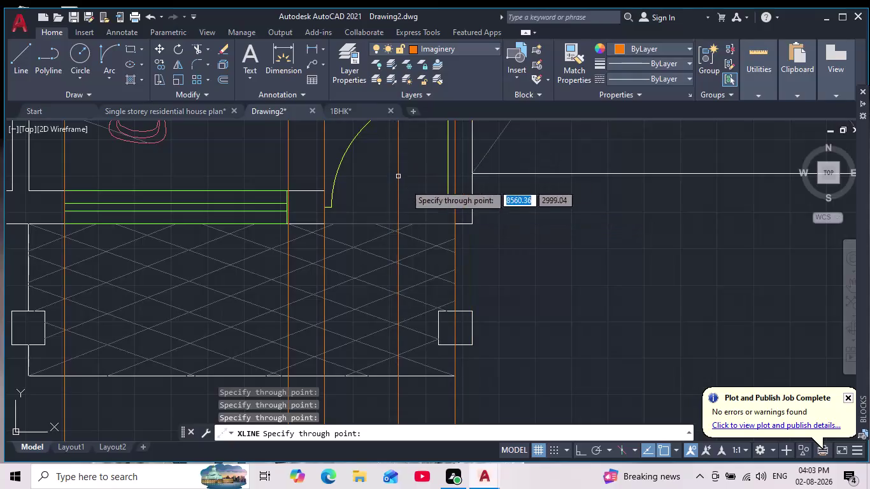
End the construction-line command and erase the vertical xline at the porch's right edge.
scroll(down, 3)
middle_drag(564, 270, 488, 296)
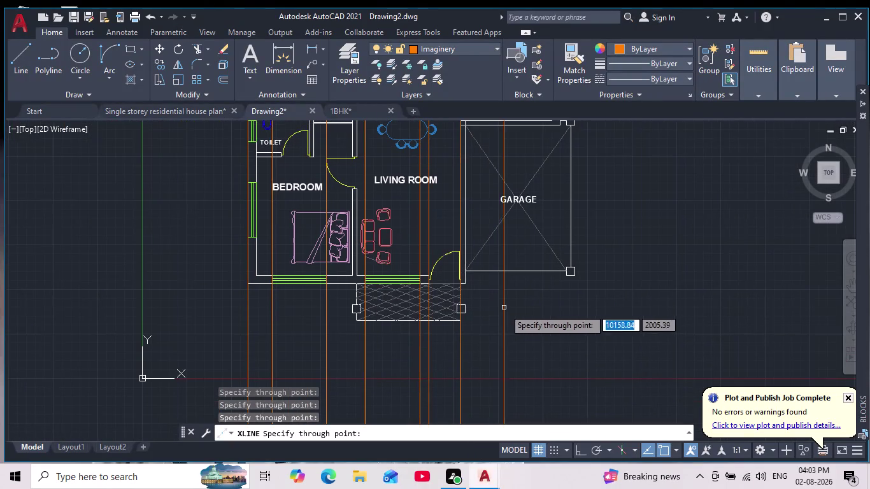
scroll(up, 3)
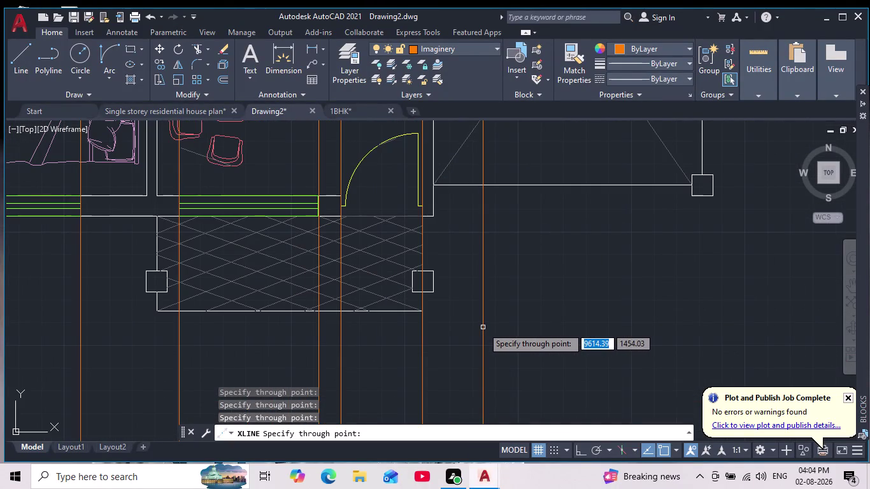
scroll(down, 3)
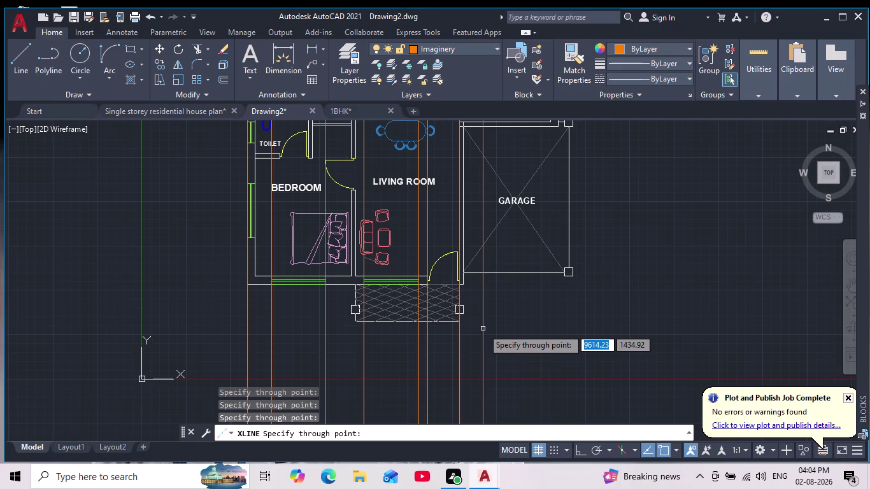
scroll(up, 3)
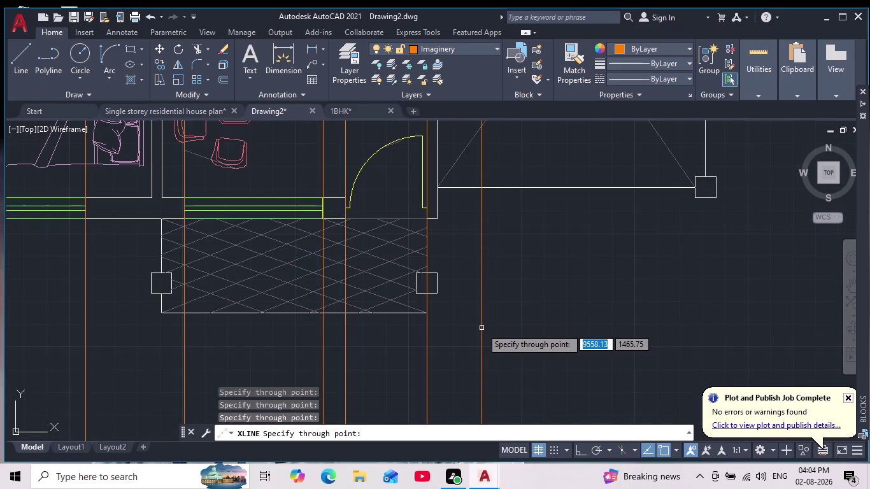
scroll(down, 3)
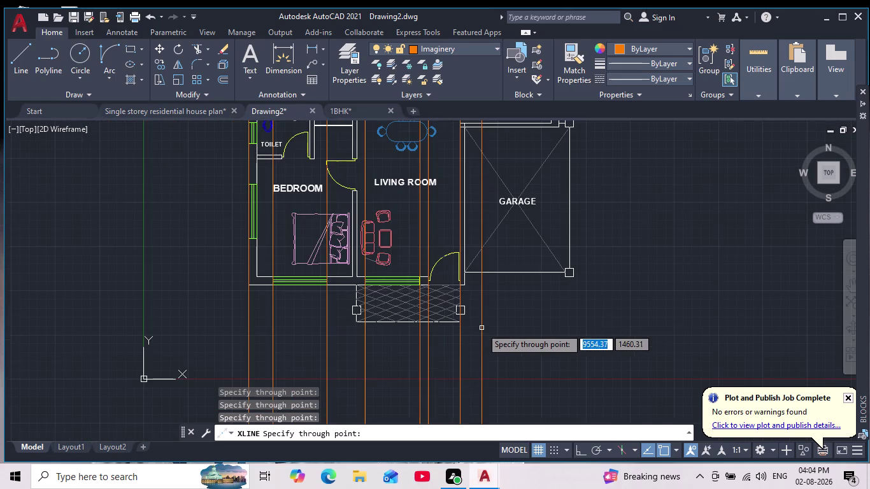
scroll(up, 3)
key(Escape)
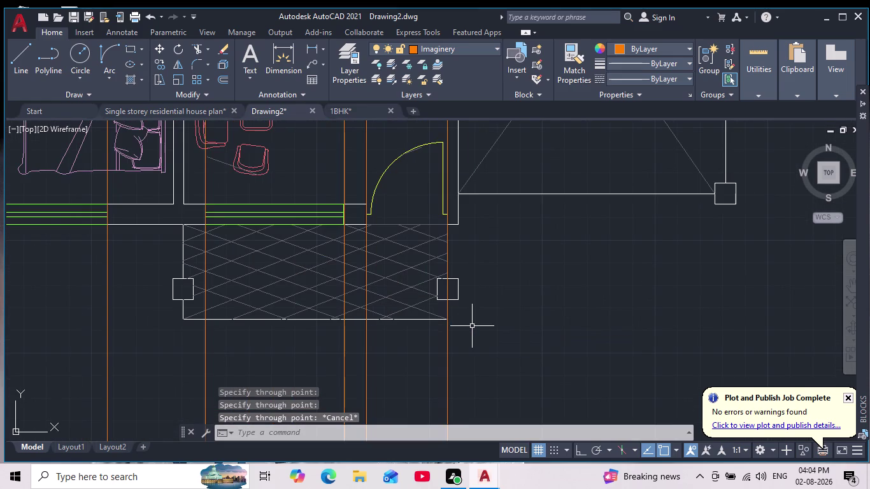
click(446, 349)
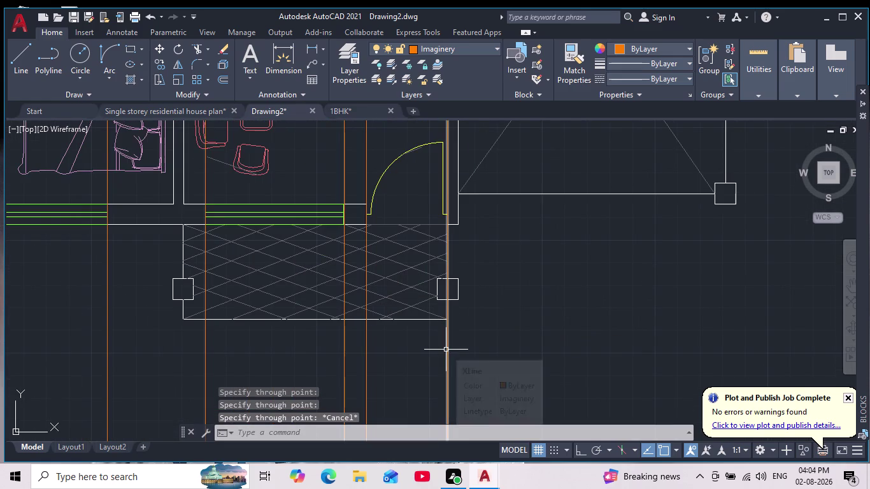
scroll(down, 3)
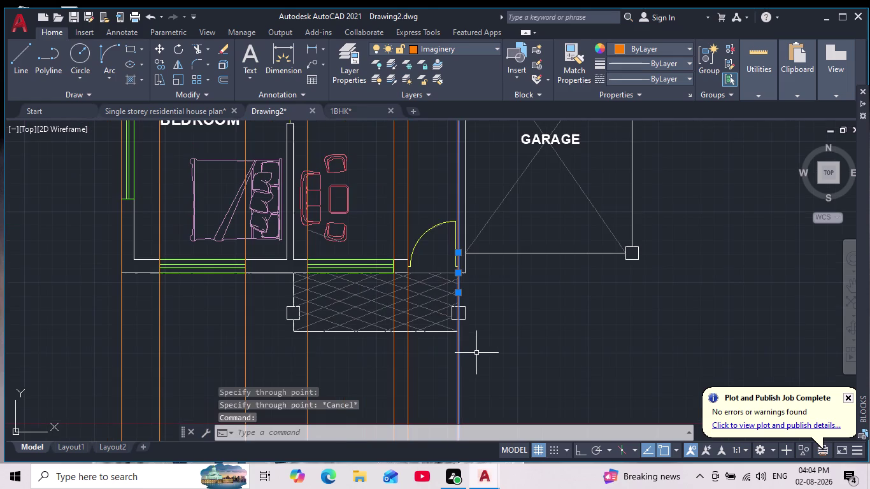
key(Delete)
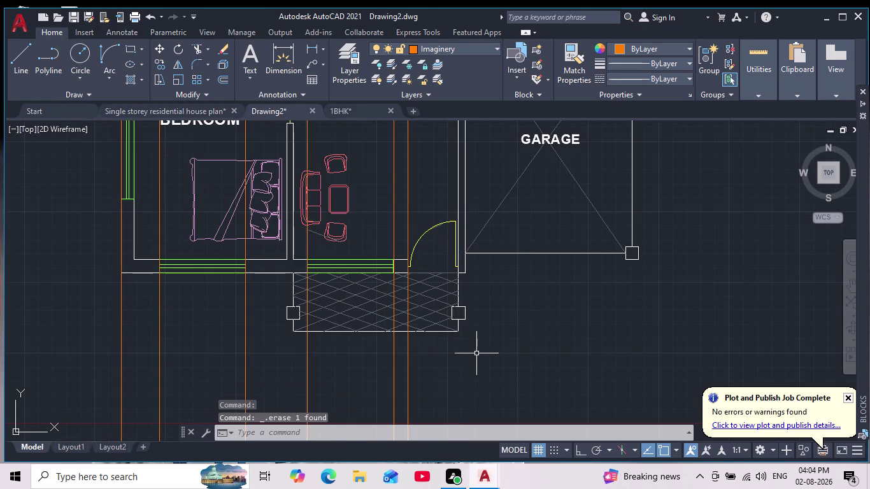
Zoom in and out over the plan to check the result.
scroll(up, 3)
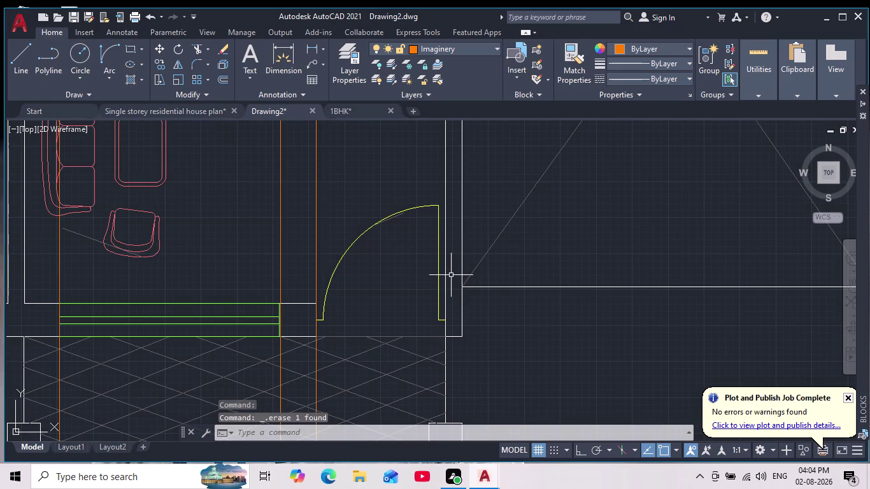
scroll(up, 3)
scroll(down, 3)
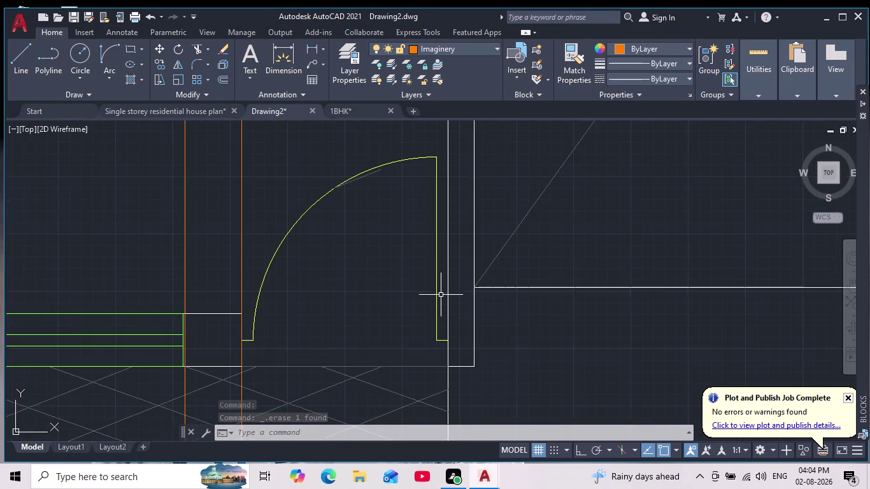
scroll(down, 3)
scroll(down, 3)
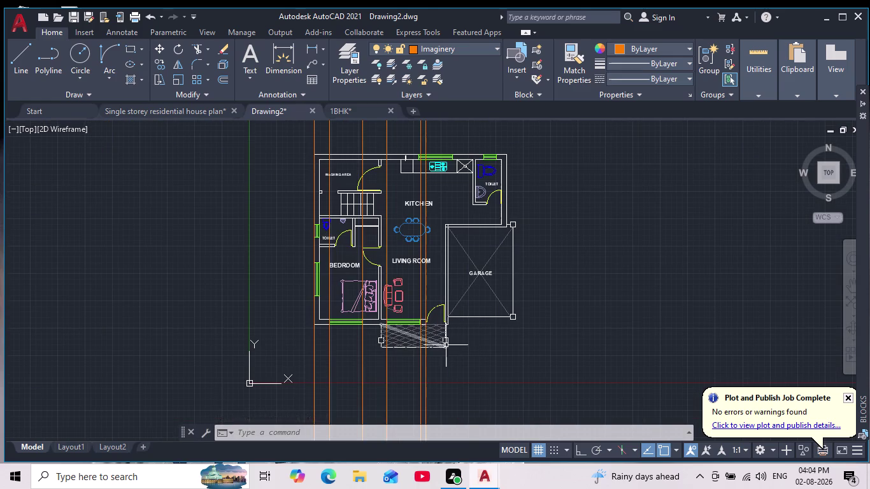
scroll(up, 3)
Draw a short vertical line at the door jamb with Ortho on.
drag(15, 58, 17, 59)
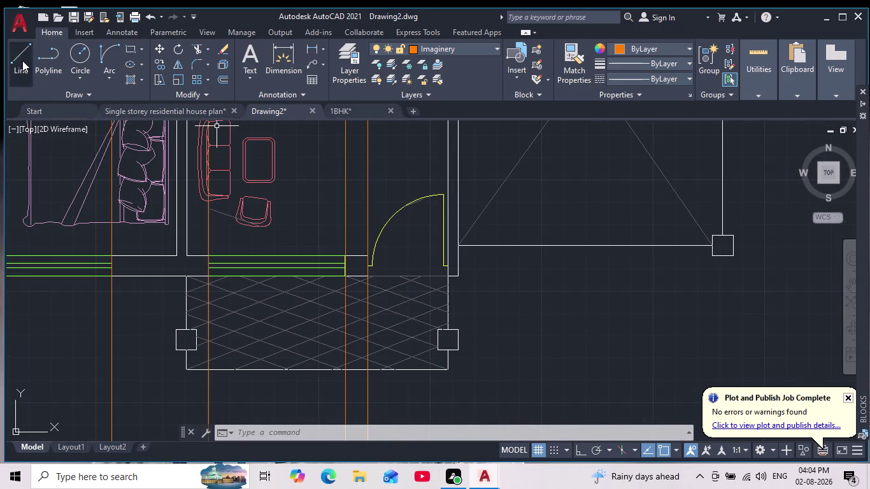
drag(17, 59, 22, 60)
scroll(up, 3)
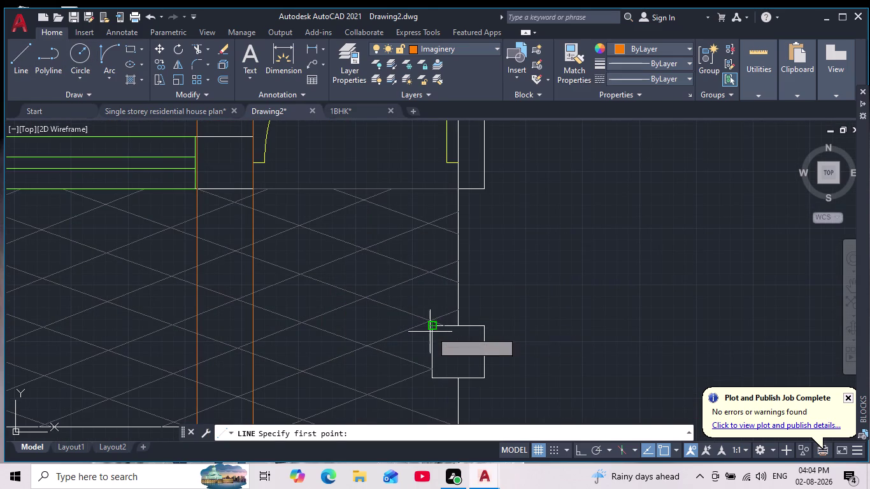
click(426, 140)
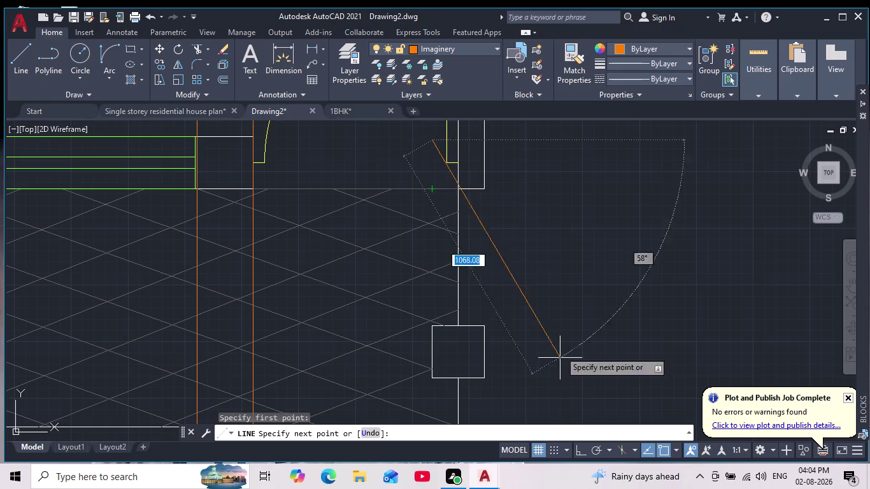
click(575, 448)
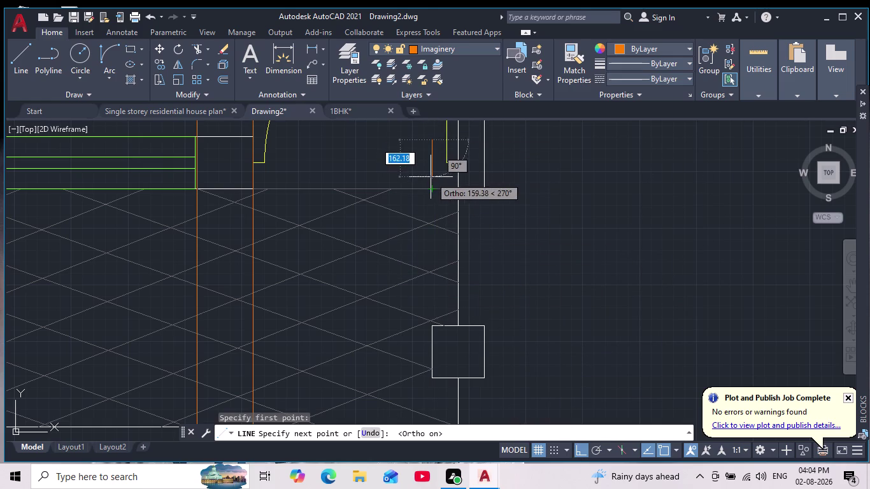
click(431, 176)
key(Escape)
Delete the old door swing arc and door leaf line.
scroll(up, 3)
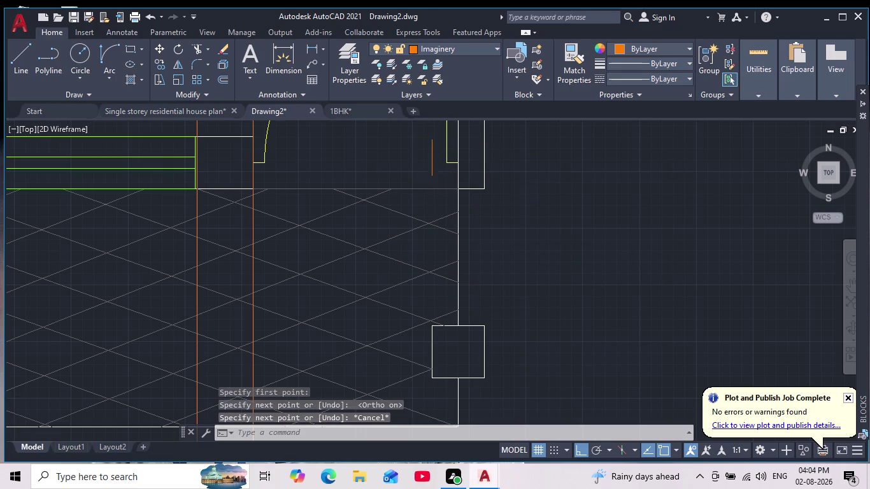
middle_drag(430, 187, 448, 285)
scroll(down, 3)
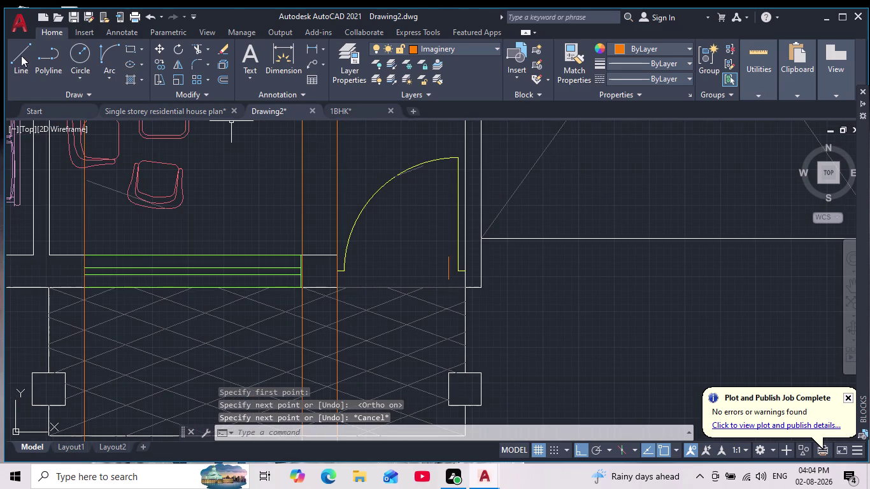
scroll(up, 3)
scroll(down, 3)
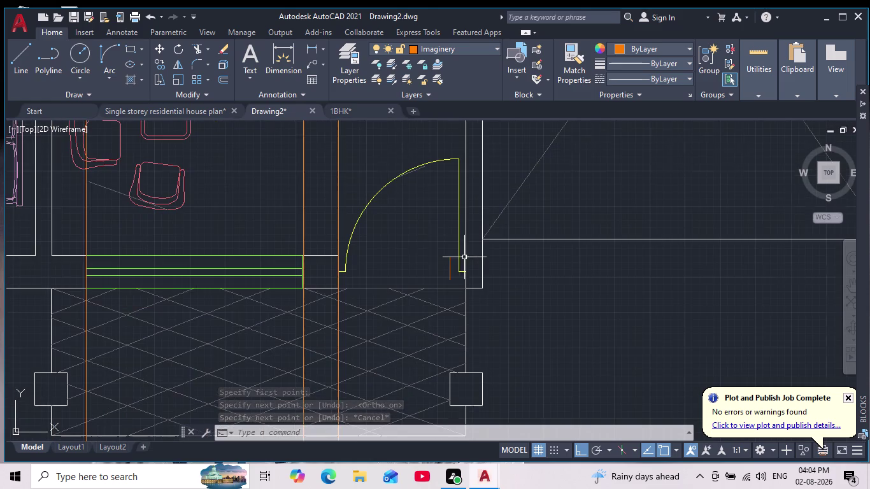
click(381, 188)
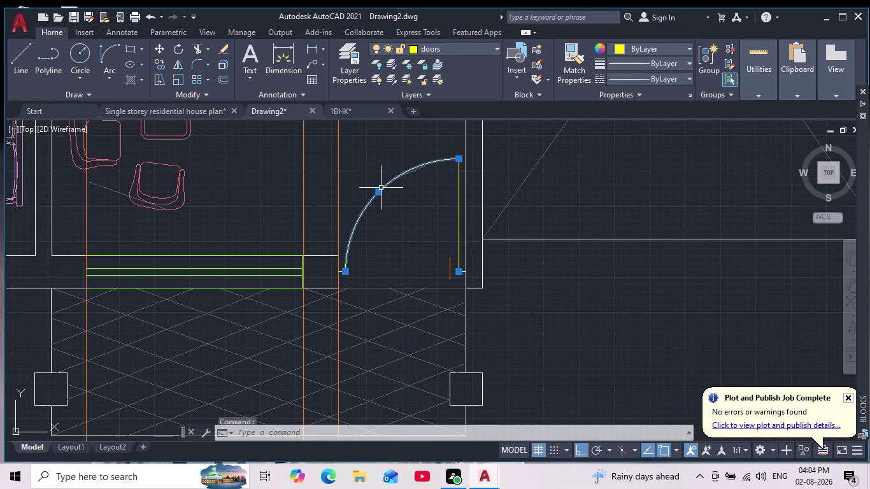
key(Delete)
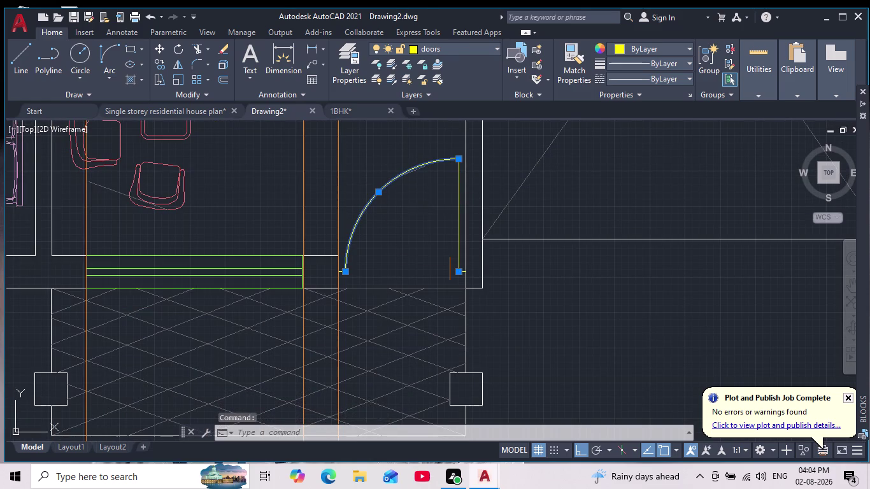
click(459, 223)
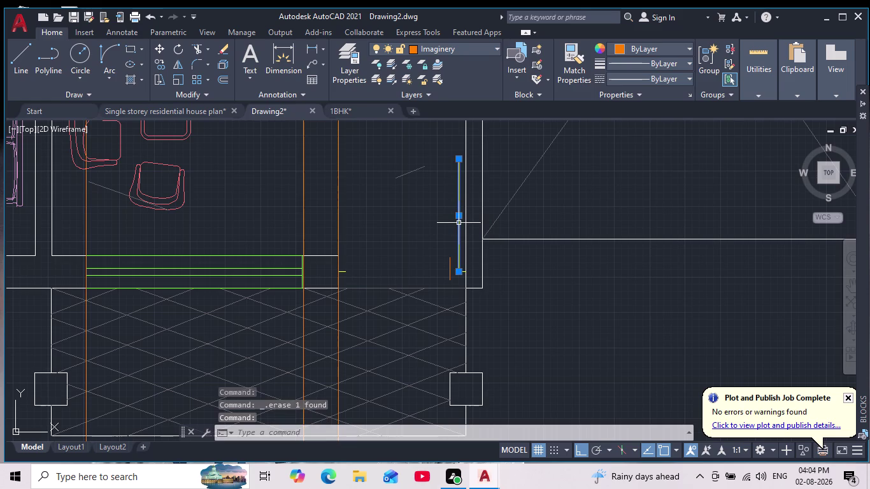
key(Delete)
key(Delete)
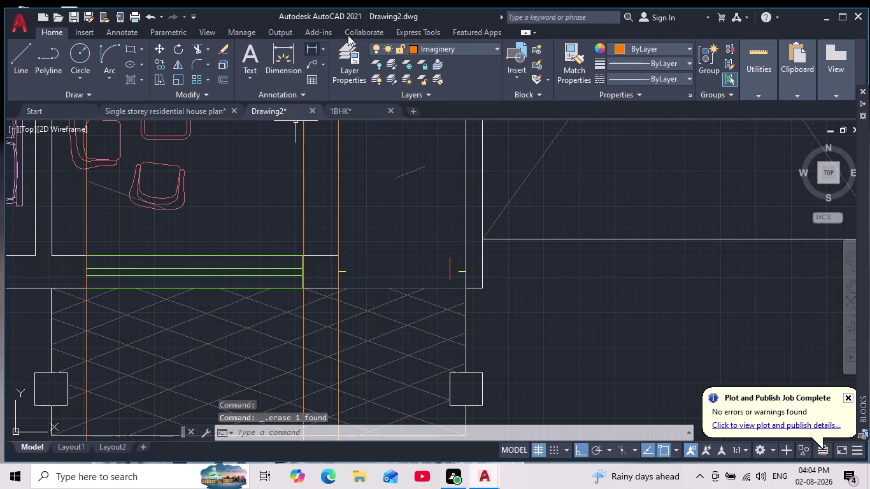
Make doors the current layer and try starting a line from the yellow stub.
click(485, 47)
click(440, 78)
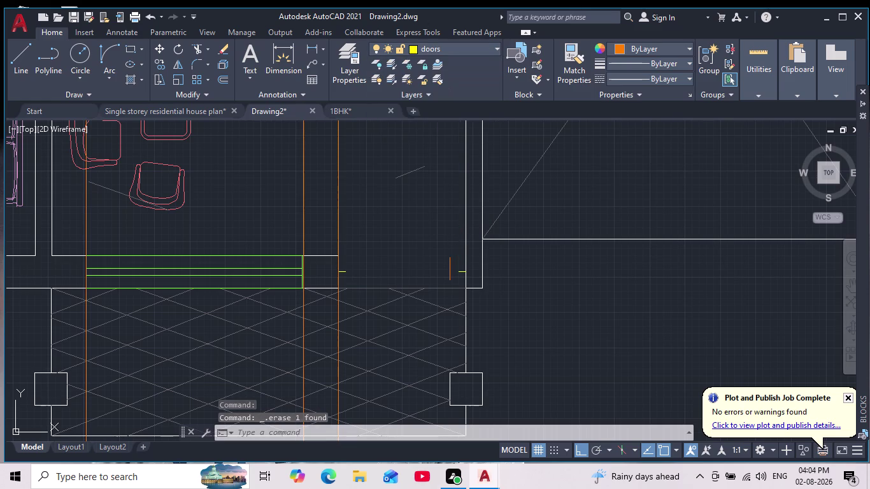
scroll(up, 3)
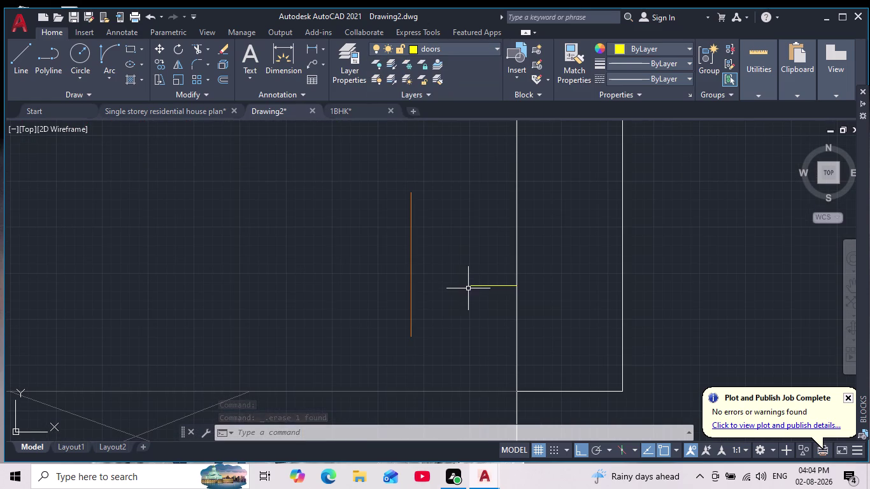
drag(24, 49, 26, 61)
click(466, 282)
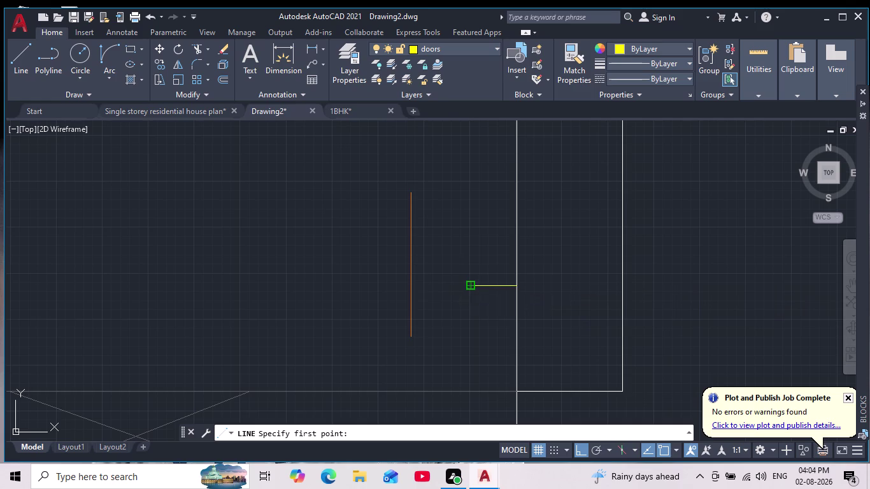
click(407, 286)
key(Escape)
Erase the short orange vertical line in the doorway.
scroll(down, 3)
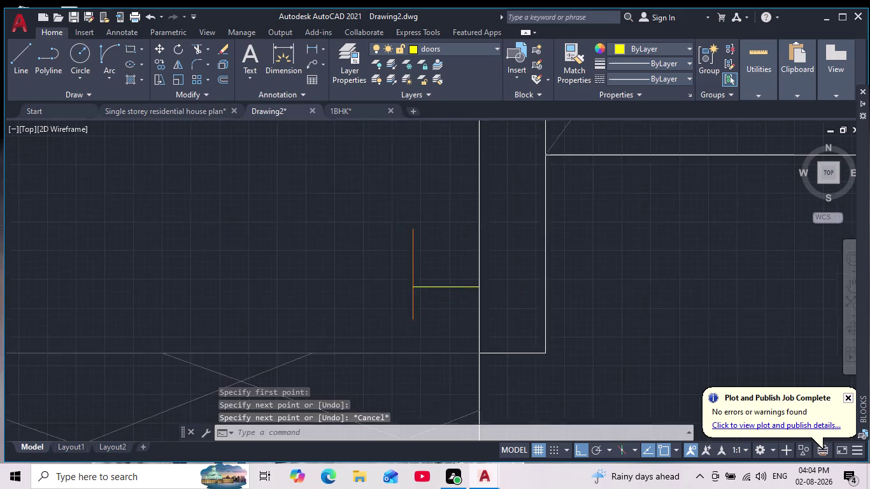
scroll(down, 3)
scroll(up, 3)
click(423, 251)
click(375, 266)
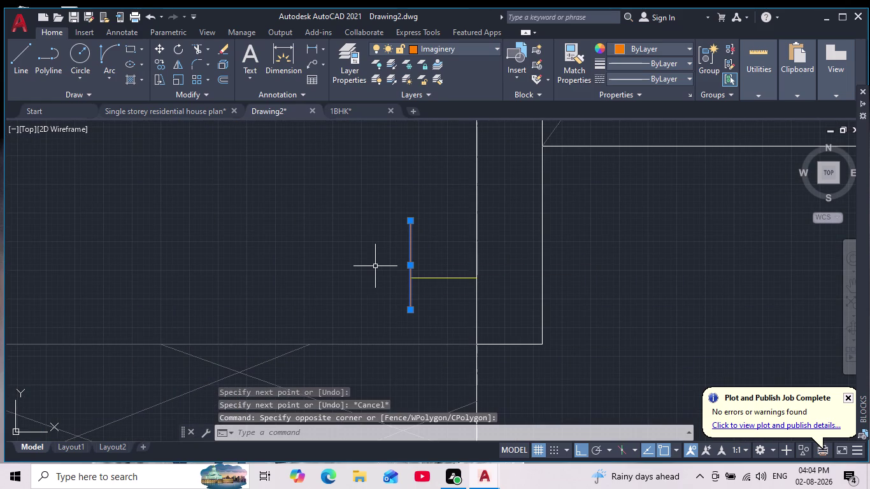
key(Delete)
Pan the view back over the living-room doorway opening.
scroll(down, 3)
scroll(down, 3)
scroll(up, 3)
middle_drag(311, 296, 330, 302)
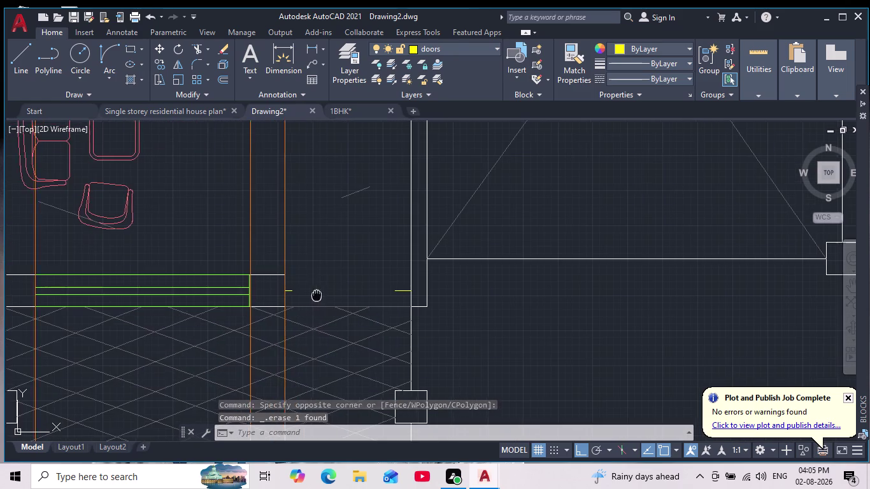
middle_drag(331, 302, 332, 304)
scroll(down, 3)
scroll(up, 3)
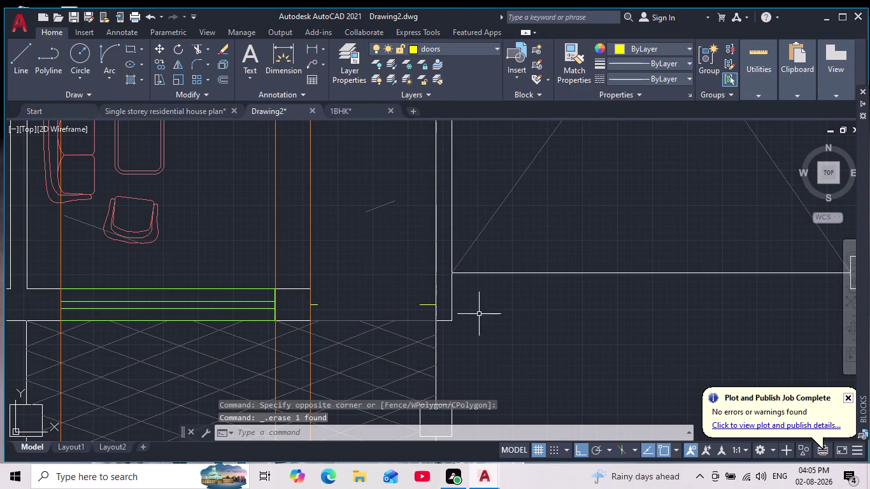
click(24, 55)
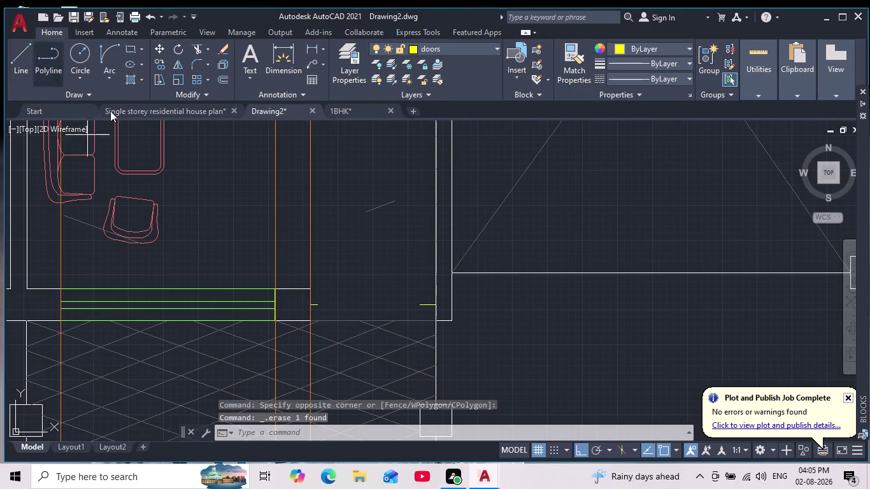
scroll(up, 3)
Draw a line across the opening and rotate it 270° upright about its wall end.
click(220, 331)
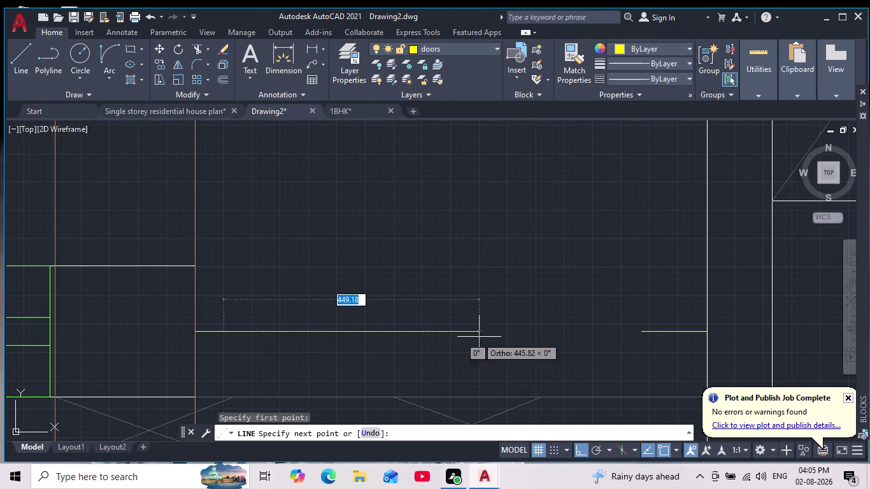
click(646, 328)
key(Escape)
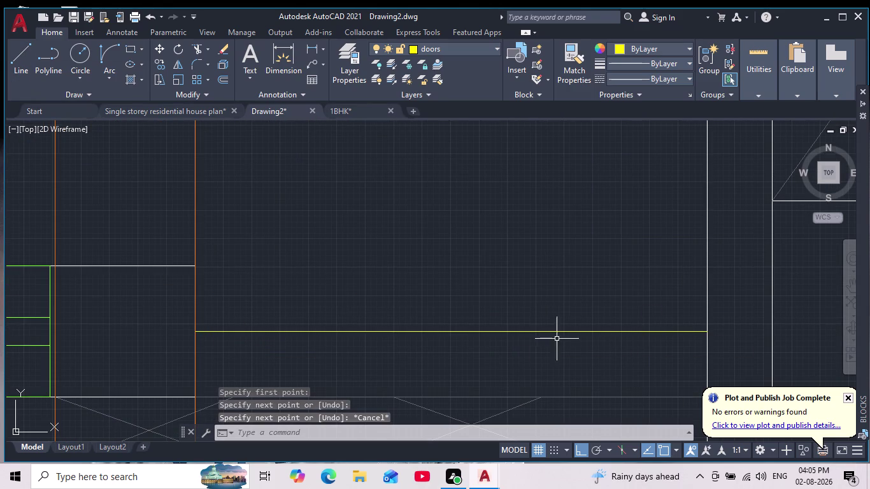
click(490, 328)
key(Escape)
click(481, 330)
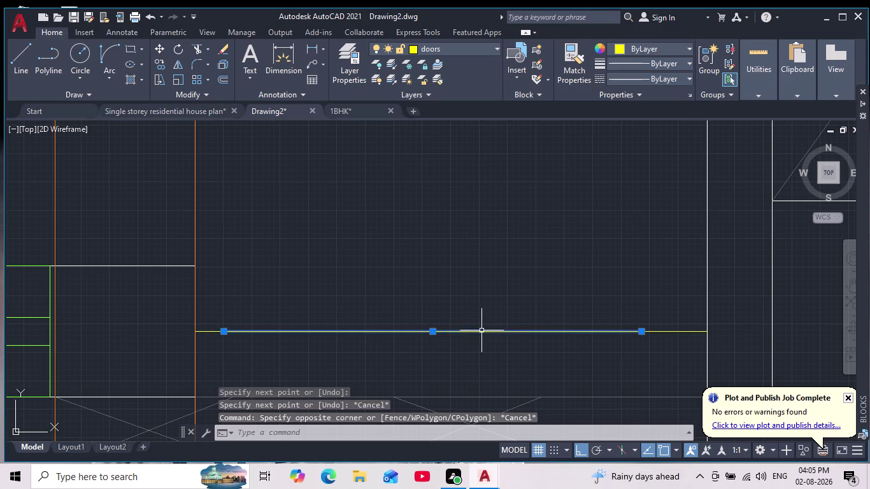
click(176, 52)
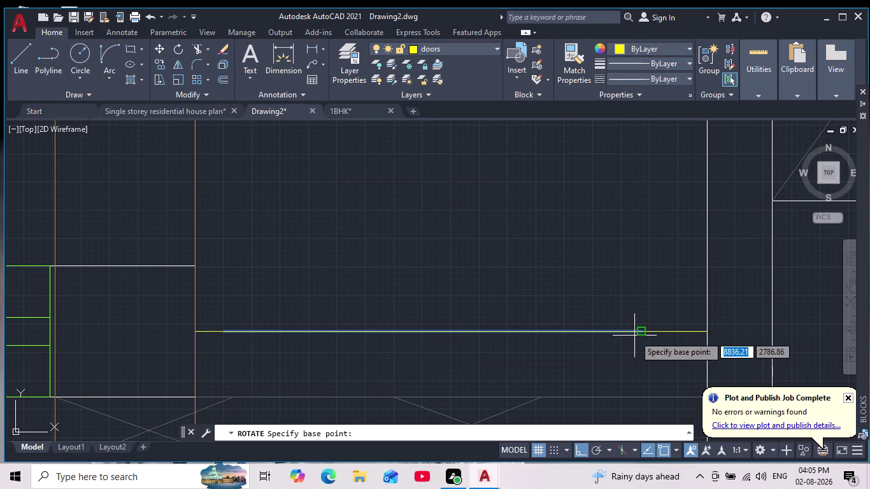
click(640, 334)
scroll(down, 3)
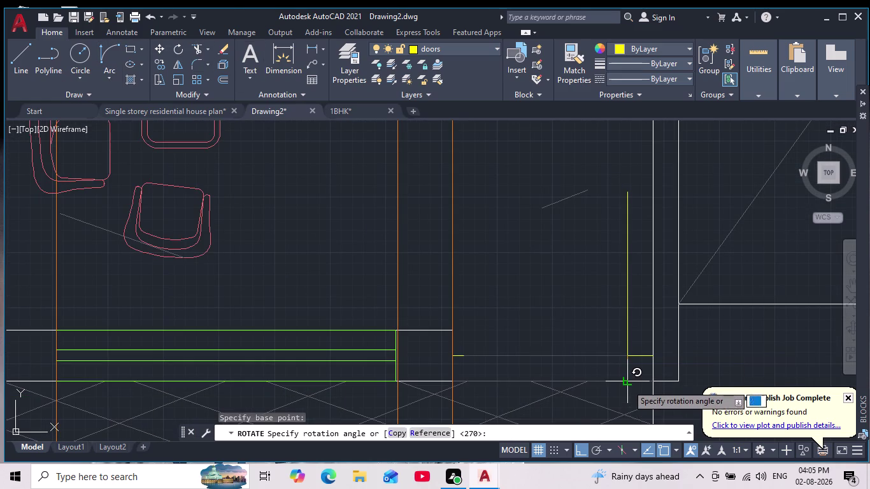
click(629, 394)
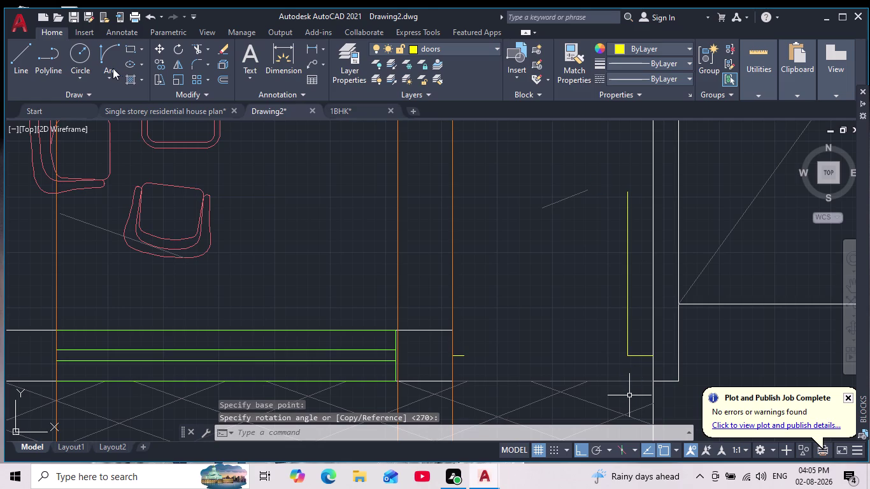
Add the Start-End-Direction swing arc from the leaf top to the opposite doorway edge.
click(106, 61)
click(629, 193)
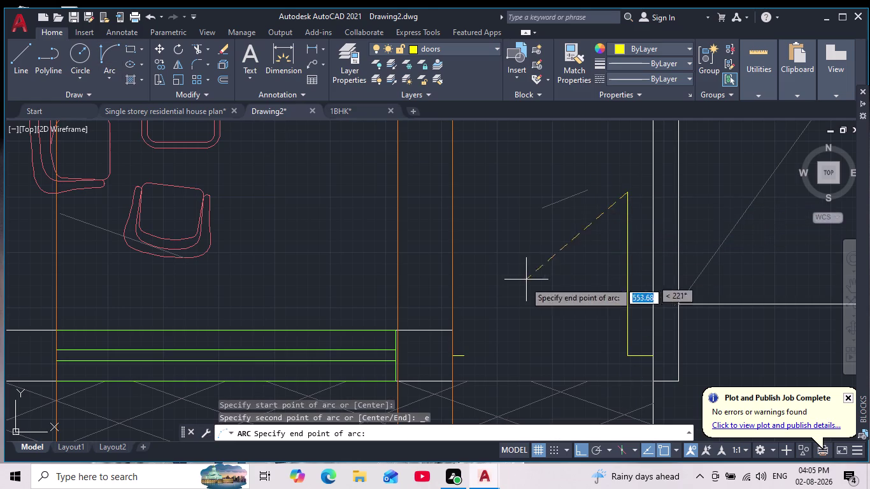
click(465, 357)
click(469, 186)
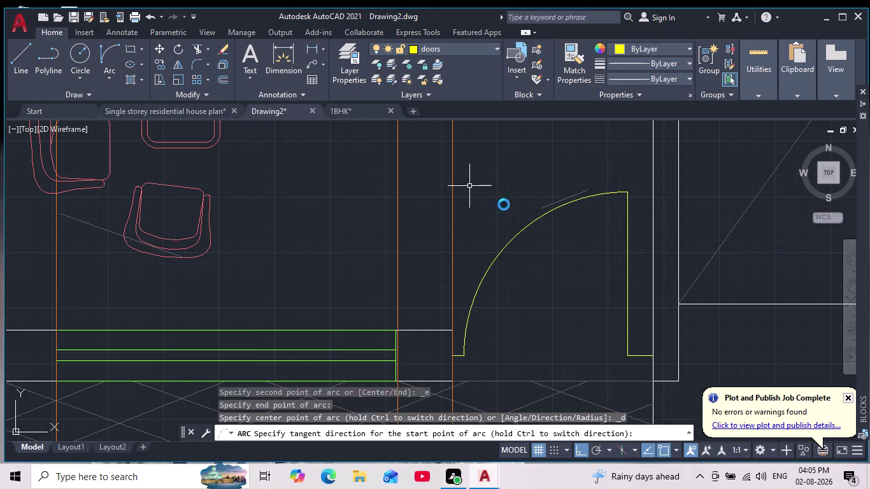
scroll(down, 3)
scroll(down, 3)
middle_drag(563, 303, 510, 241)
scroll(down, 3)
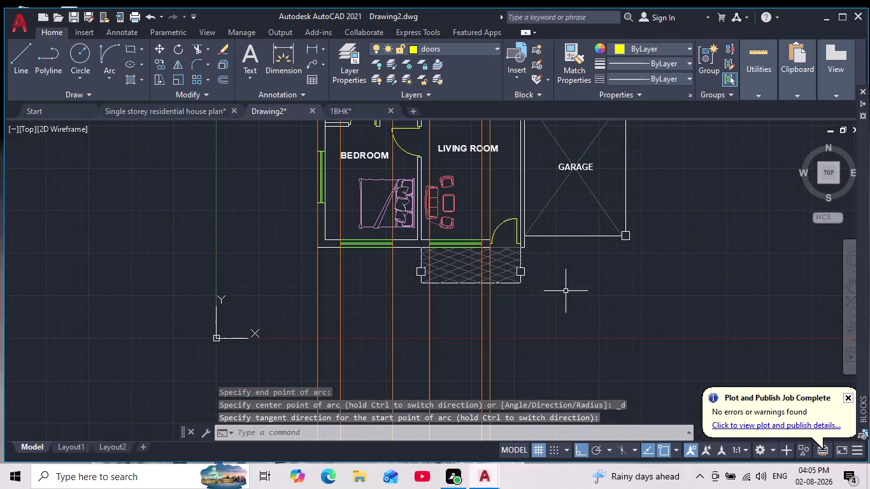
scroll(up, 3)
middle_drag(576, 299, 536, 305)
scroll(down, 3)
scroll(up, 3)
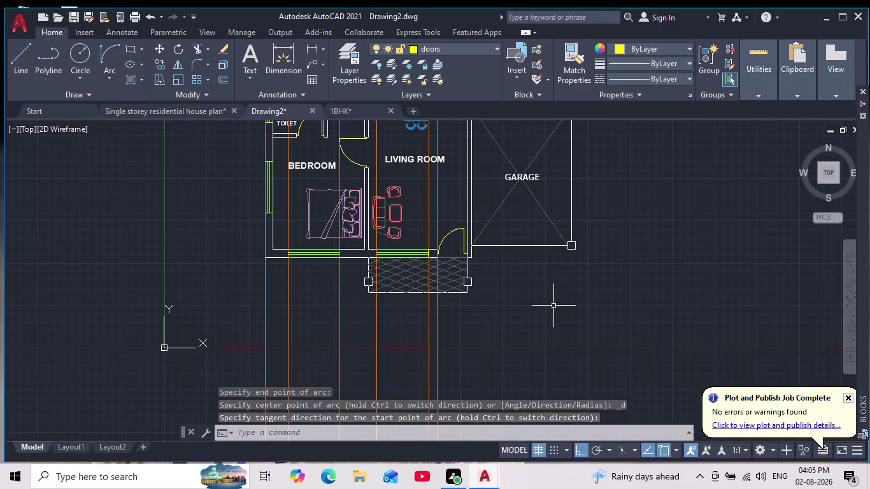
key(Escape)
key(Escape)
middle_drag(532, 294, 510, 326)
scroll(up, 3)
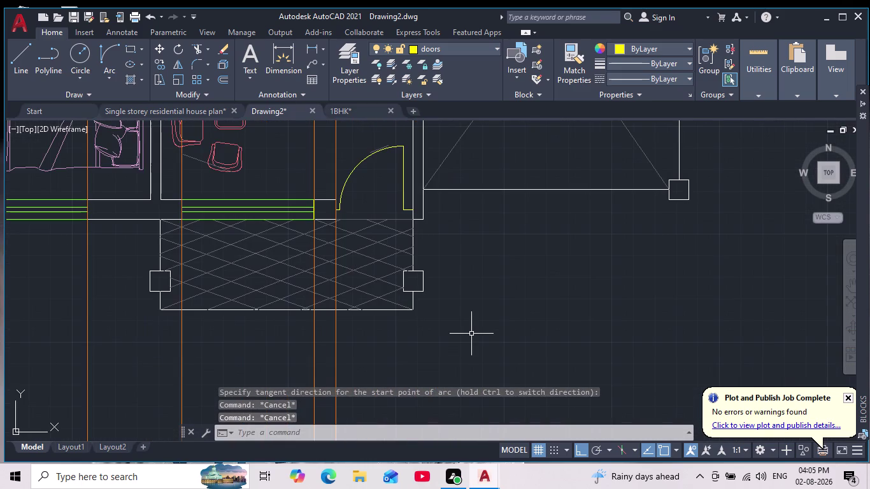
scroll(down, 3)
scroll(up, 3)
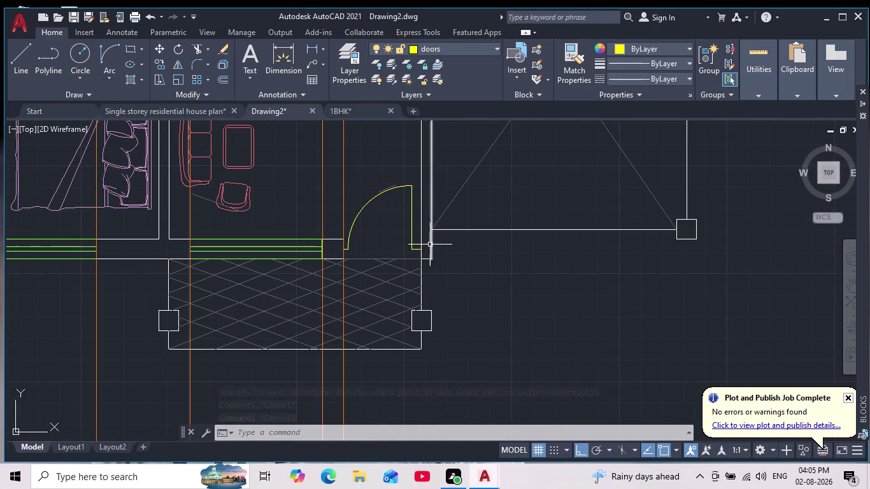
scroll(up, 3)
scroll(down, 3)
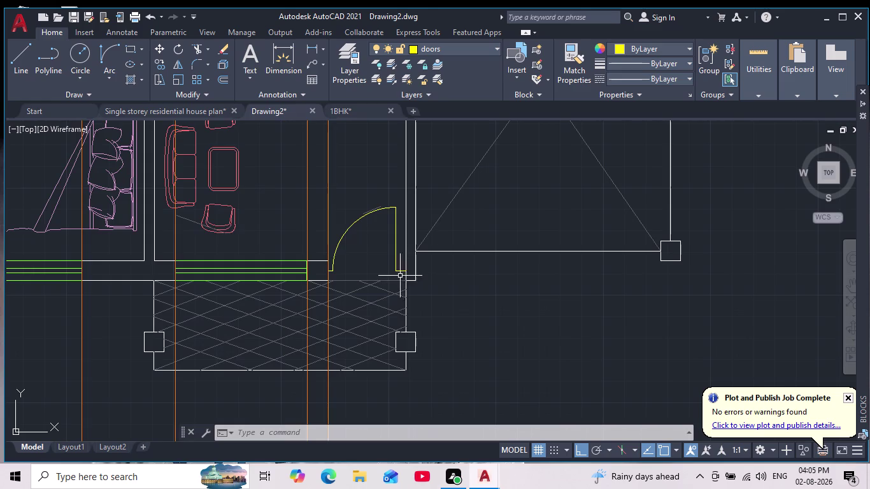
scroll(up, 3)
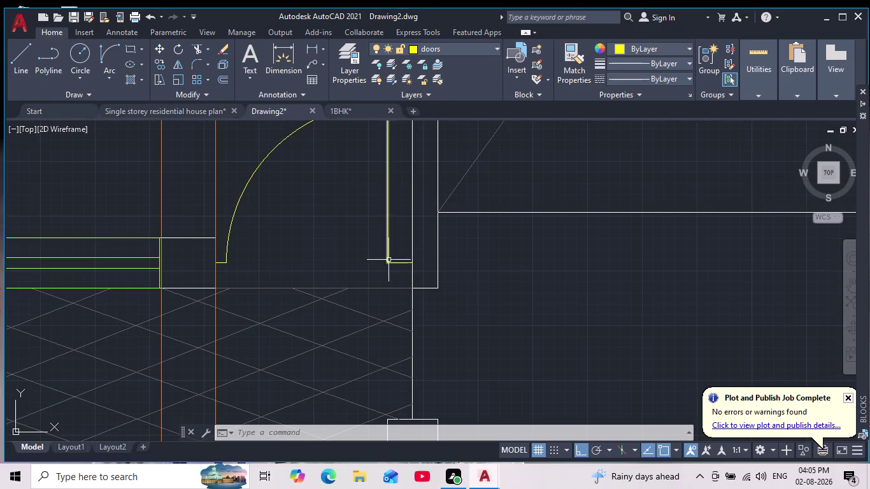
scroll(up, 3)
scroll(down, 3)
middle_drag(407, 271, 416, 297)
scroll(down, 3)
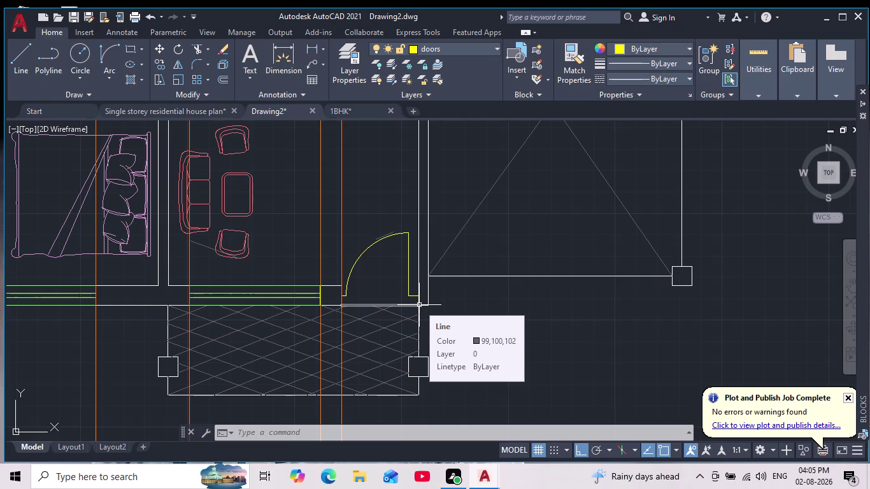
scroll(down, 3)
scroll(up, 3)
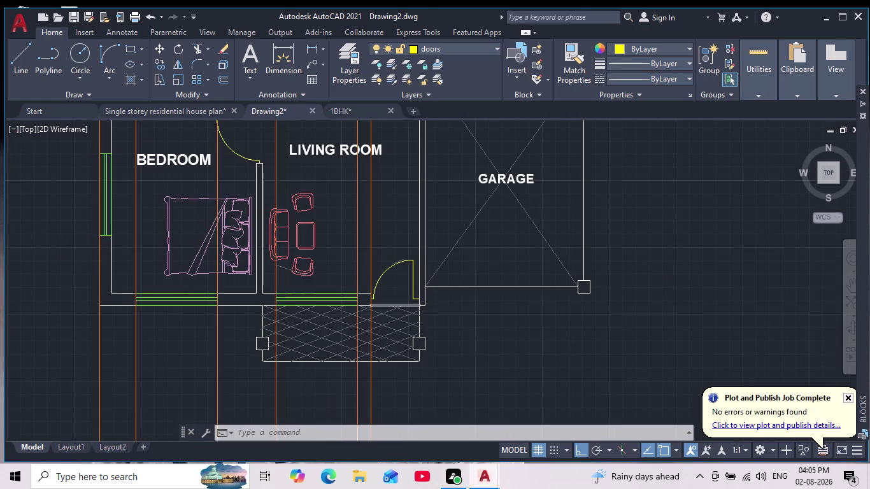
scroll(up, 3)
scroll(up, 3)
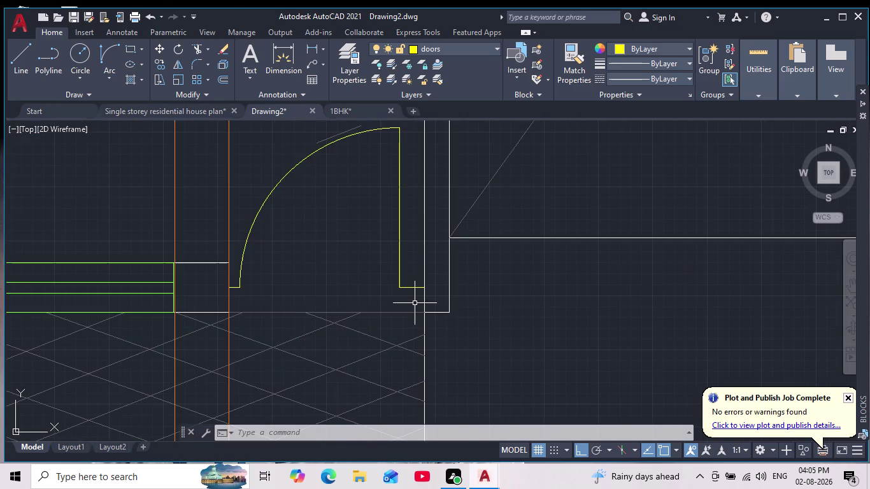
click(13, 60)
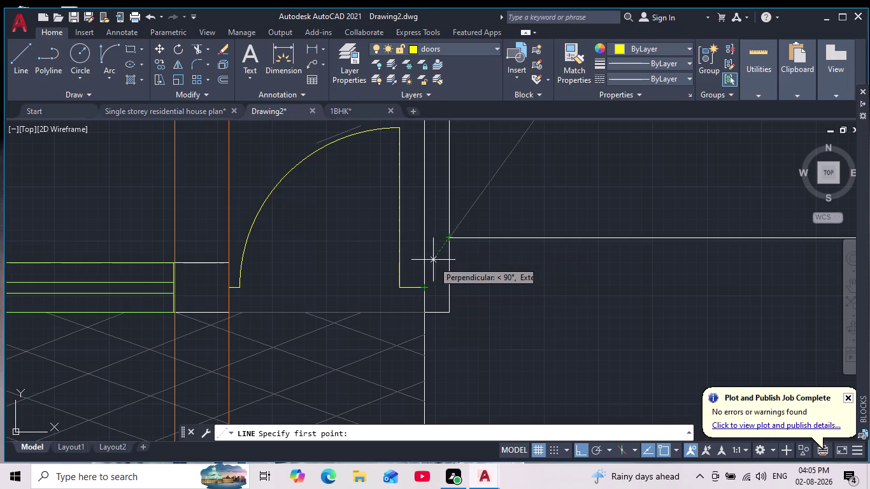
key(Escape)
scroll(down, 3)
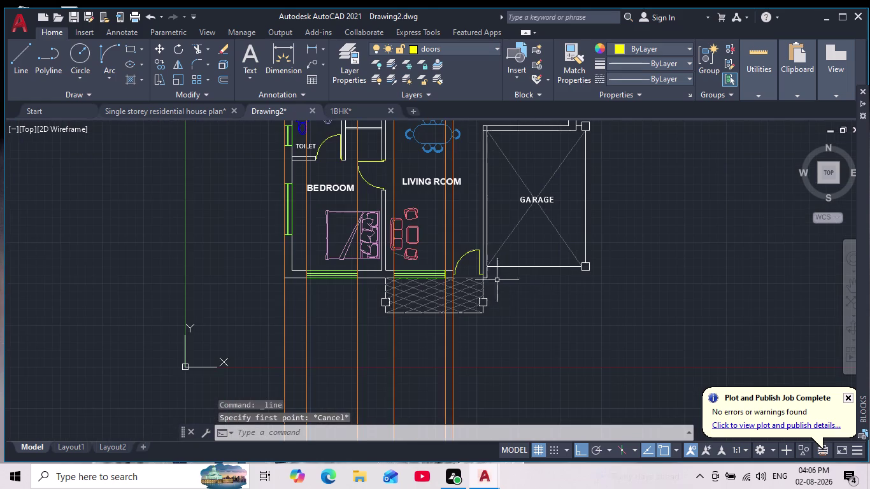
scroll(up, 3)
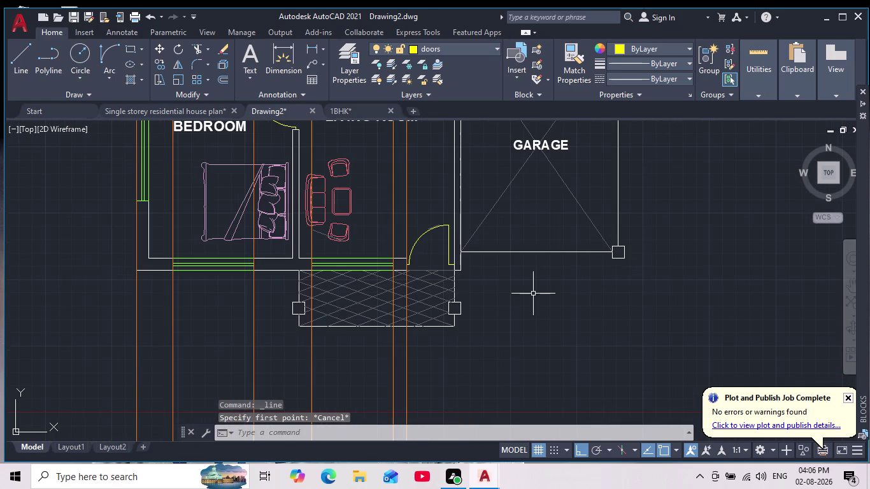
middle_drag(533, 294, 523, 317)
scroll(down, 3)
scroll(up, 3)
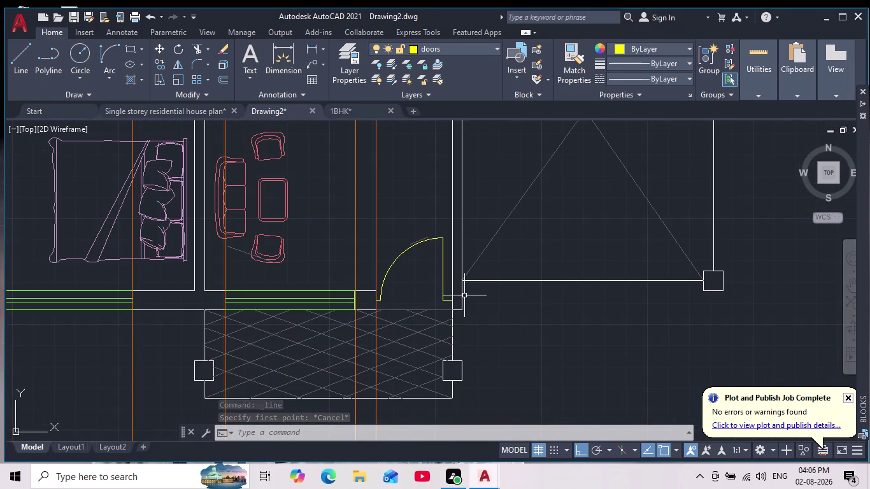
scroll(up, 3)
scroll(down, 3)
scroll(down, 3)
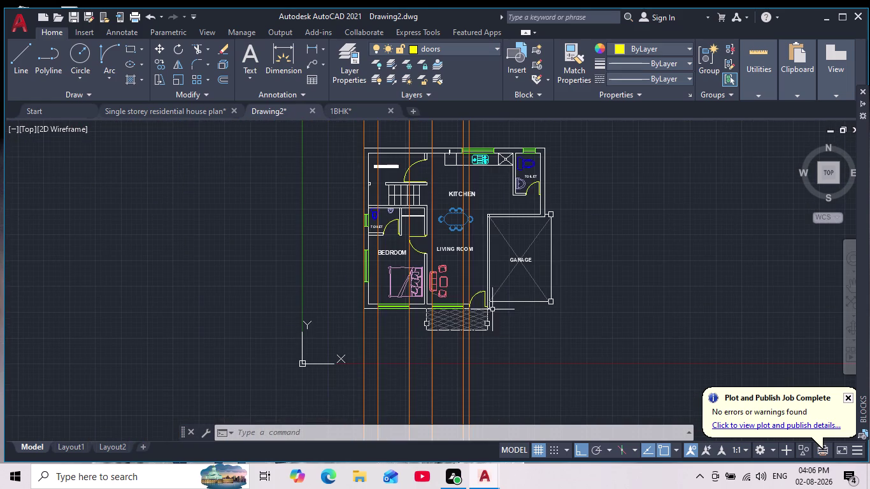
scroll(up, 3)
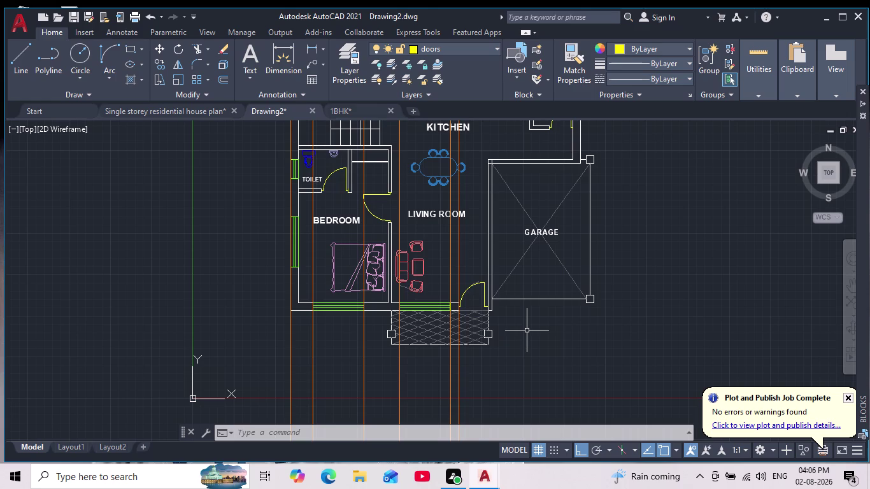
Pan and zoom around the floor plan to review the door beside the porch.
scroll(down, 3)
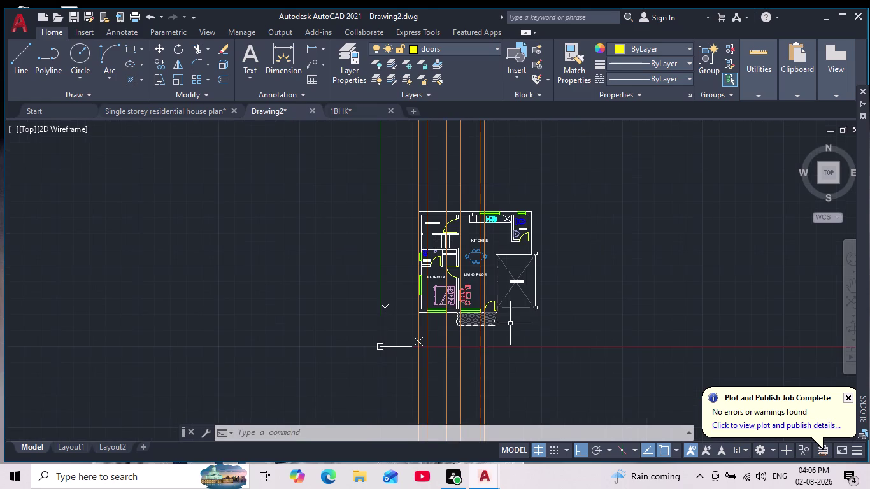
scroll(up, 3)
middle_drag(518, 337, 531, 355)
scroll(down, 3)
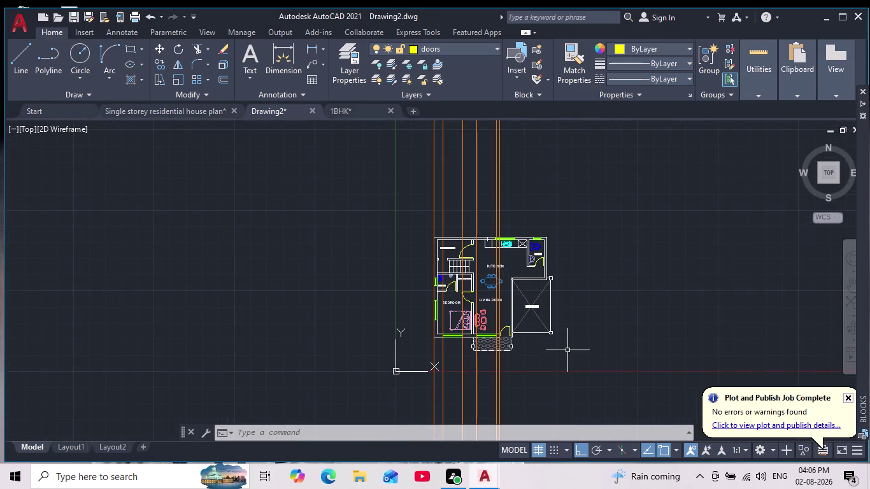
scroll(up, 3)
scroll(up, 3)
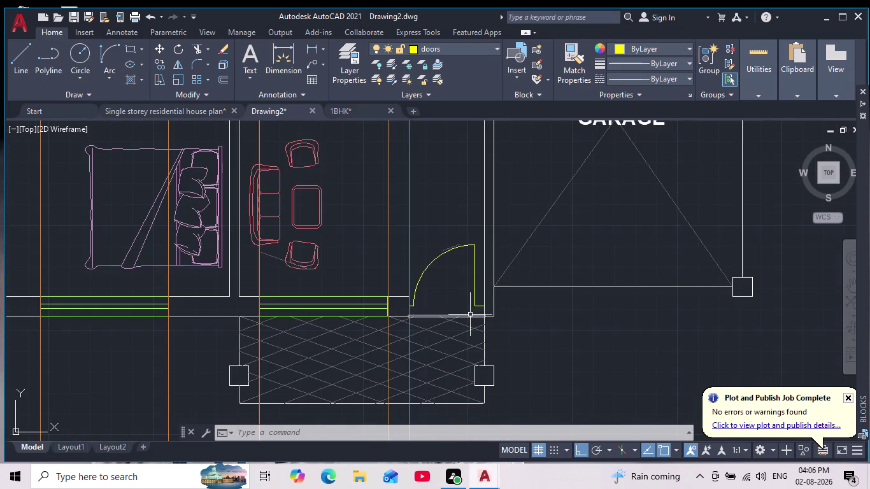
scroll(up, 3)
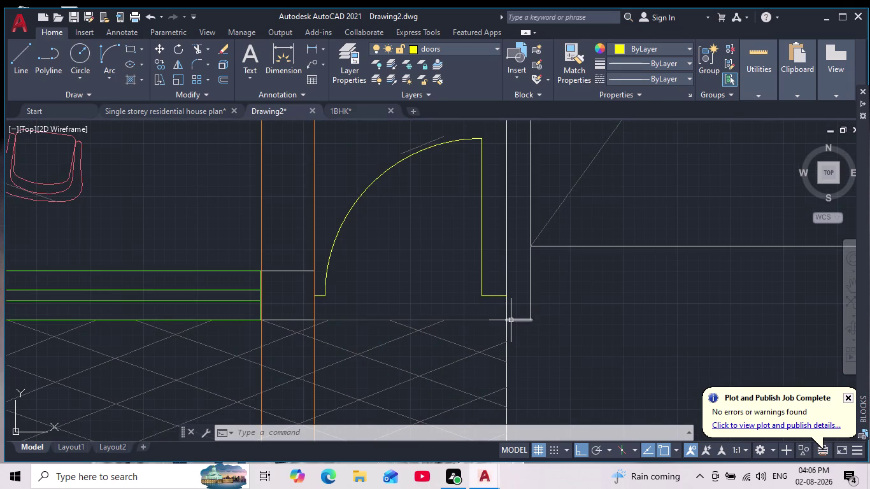
scroll(down, 3)
scroll(up, 3)
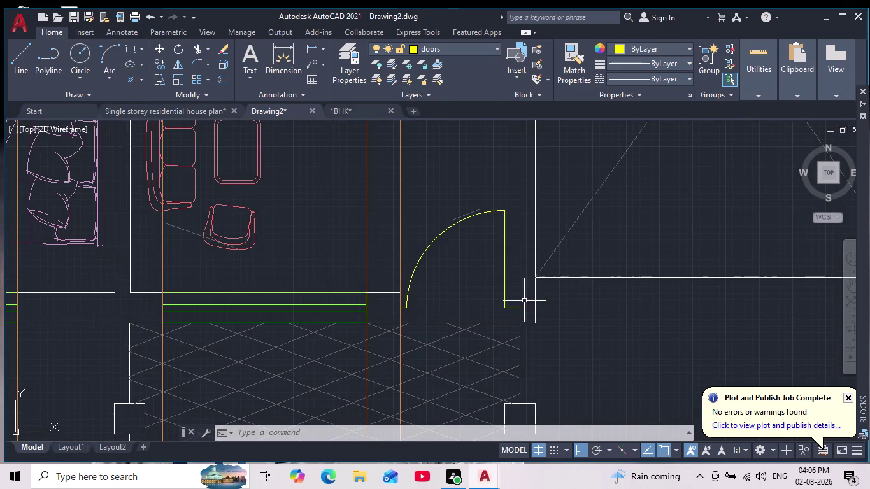
scroll(down, 3)
scroll(down, 3)
scroll(up, 3)
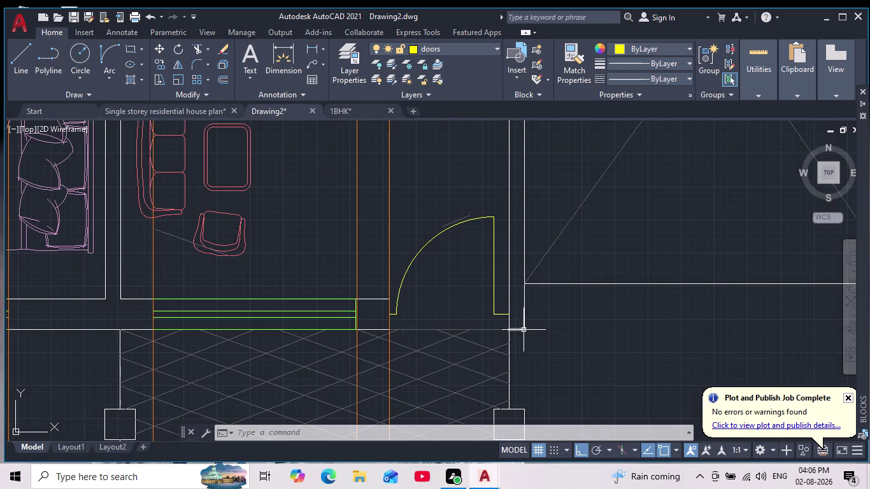
scroll(down, 3)
scroll(up, 3)
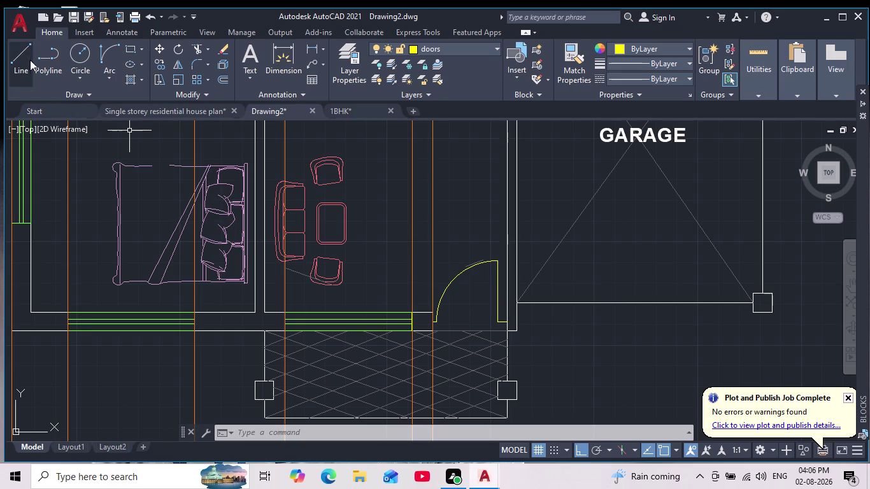
Abandon a first XLINE attempt and make Imaginery the current layer.
key(x)
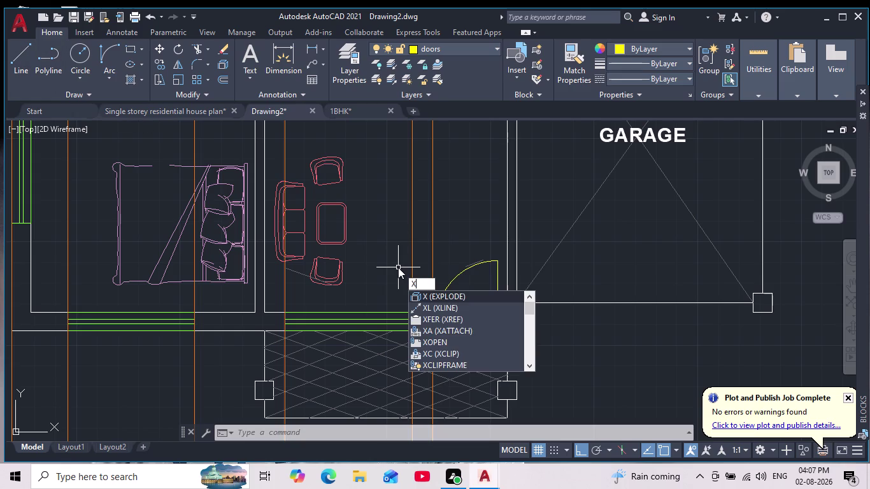
key(l)
key(Return)
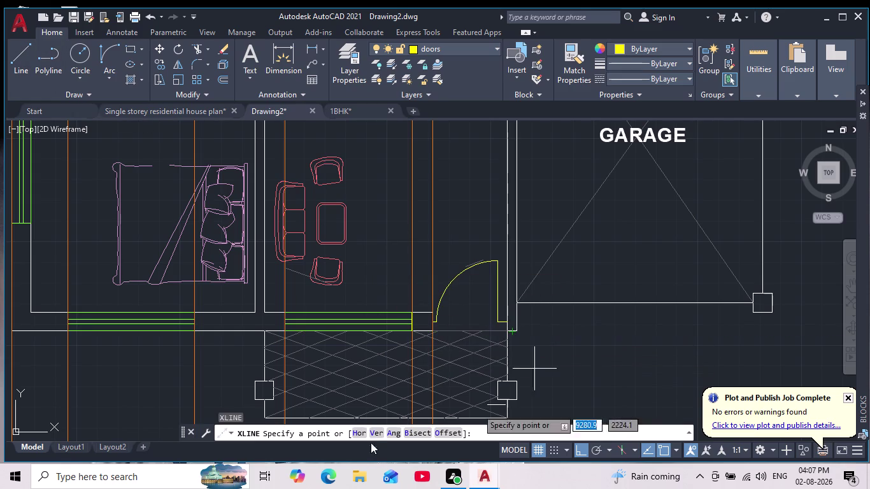
click(377, 432)
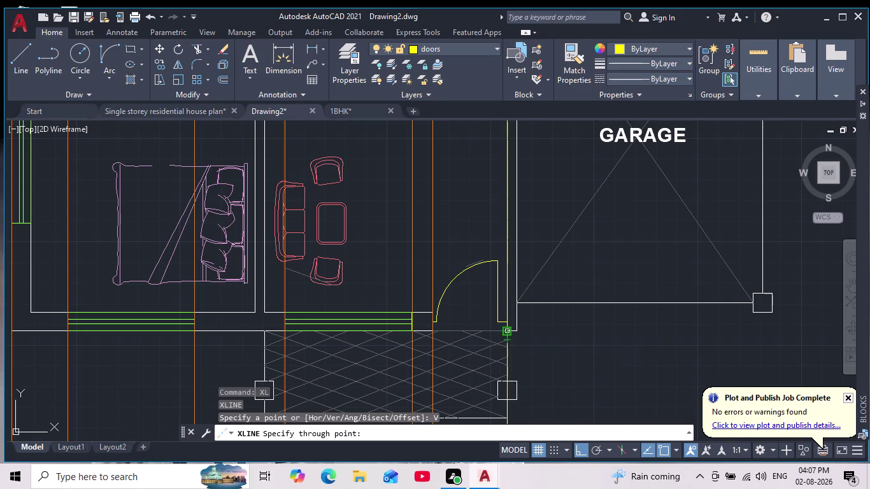
key(grave)
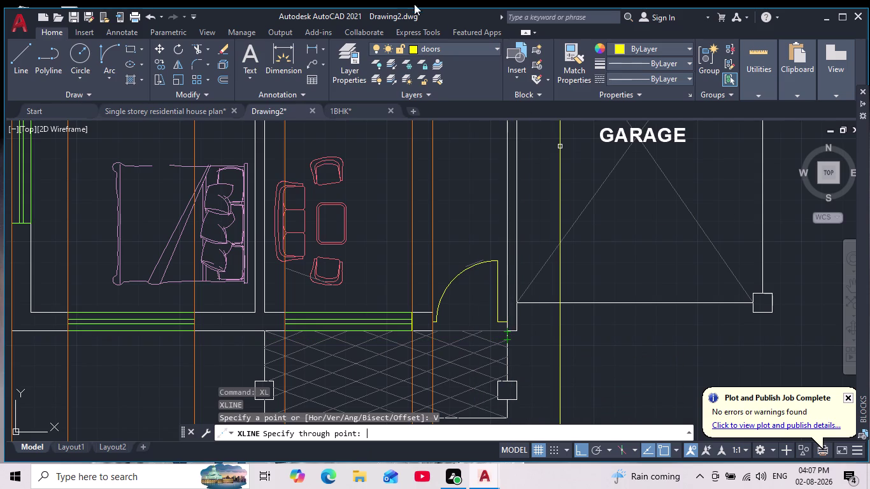
key(Escape)
key(Escape)
click(456, 50)
click(463, 49)
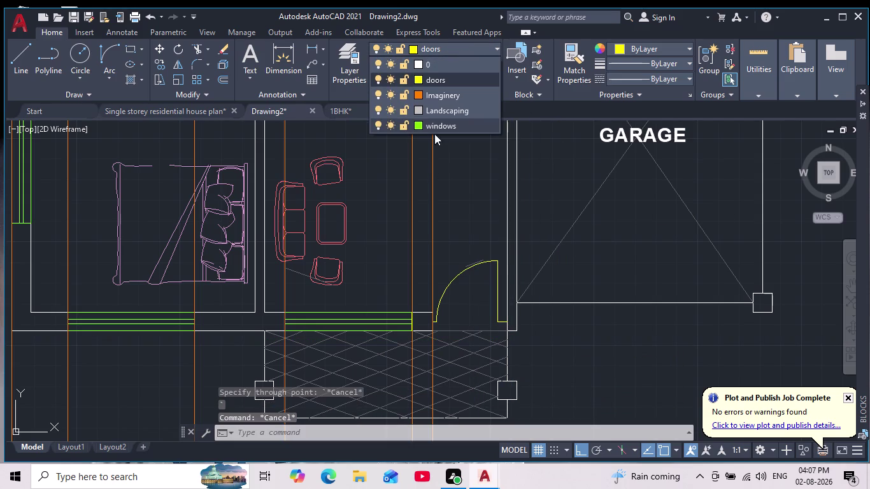
click(452, 95)
Place vertical xlines through the porch-side wall corner and a wall edge.
text(x)
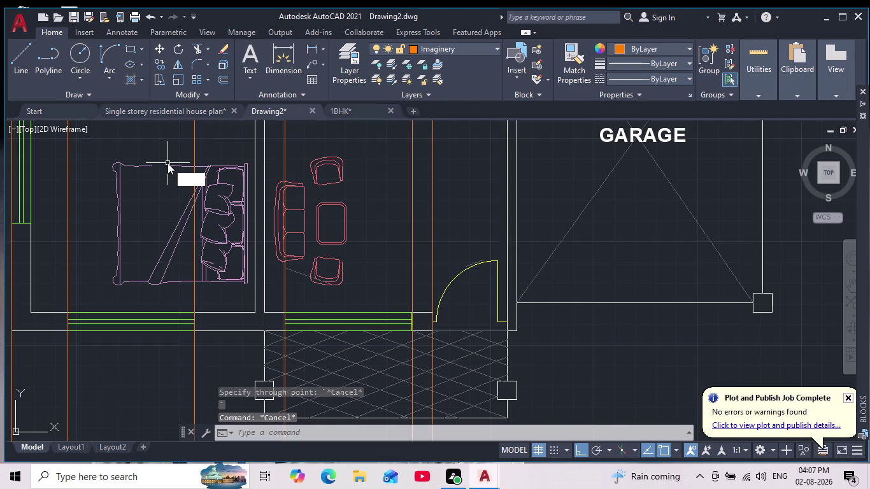
text(l)
key(Return)
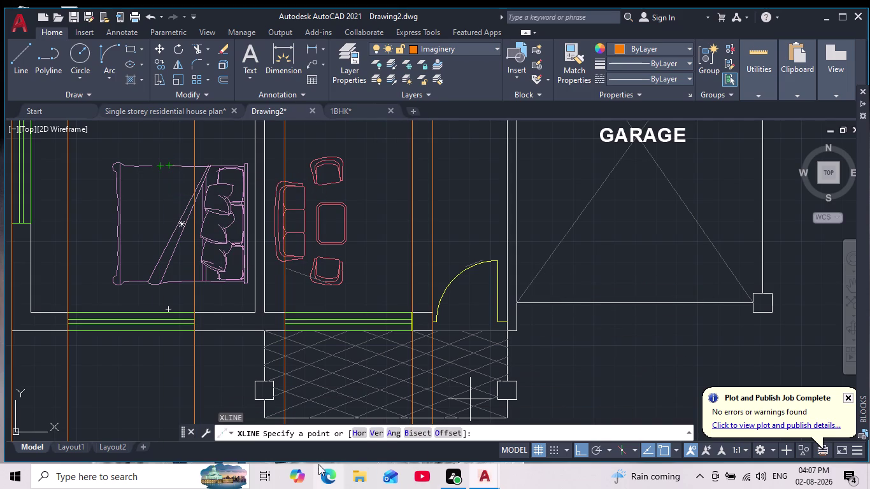
click(382, 429)
middle_drag(536, 332, 532, 292)
scroll(down, 3)
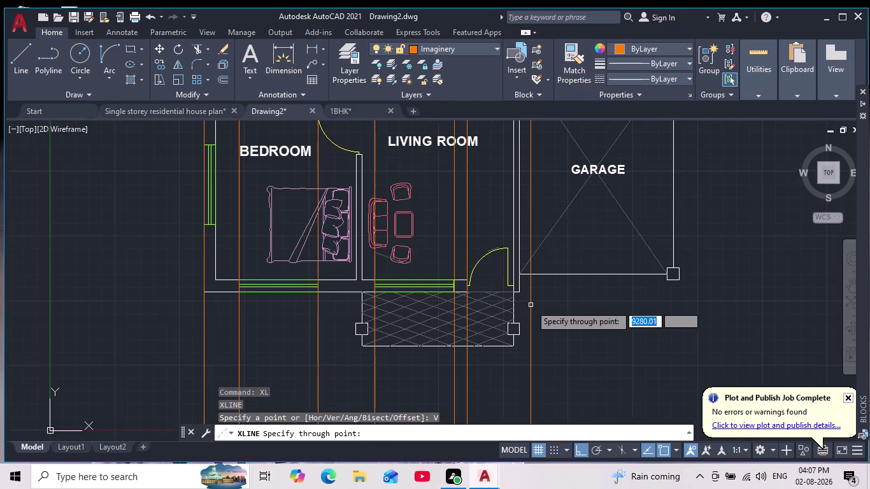
scroll(up, 3)
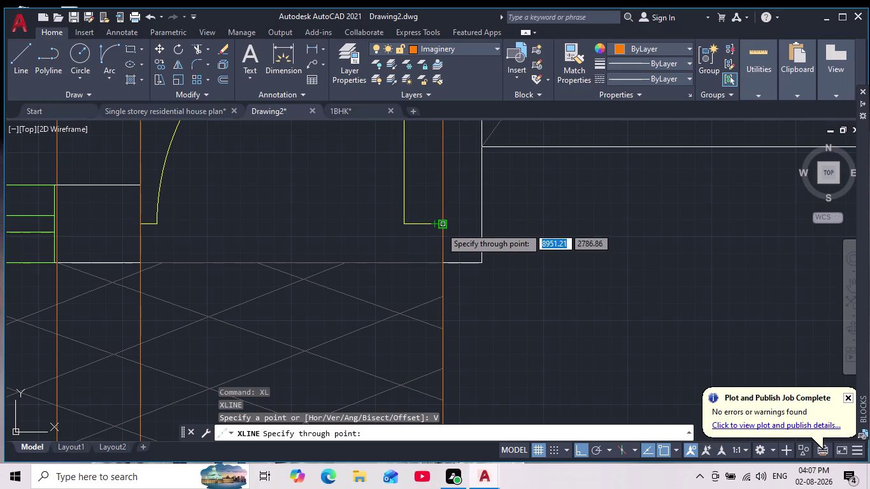
scroll(down, 3)
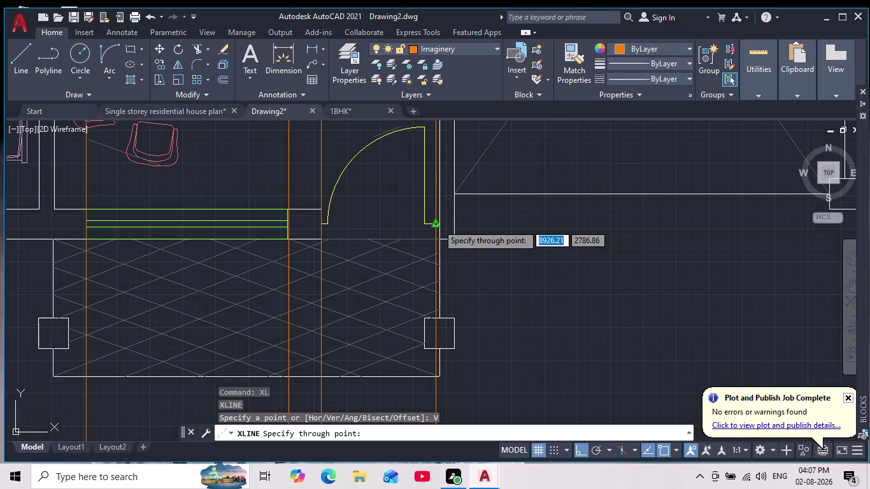
click(438, 224)
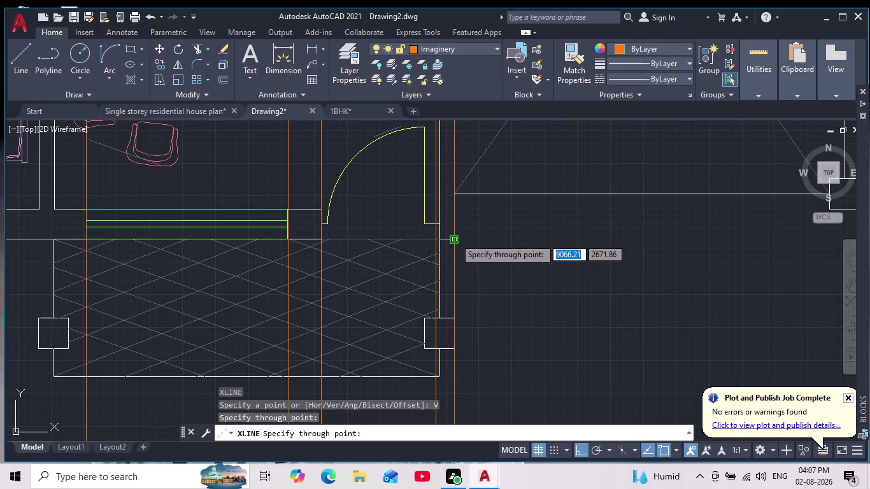
scroll(up, 3)
click(460, 241)
scroll(down, 3)
Add a vertical xline at the garage column edge, then pan to make room above.
middle_drag(550, 249, 506, 311)
scroll(down, 3)
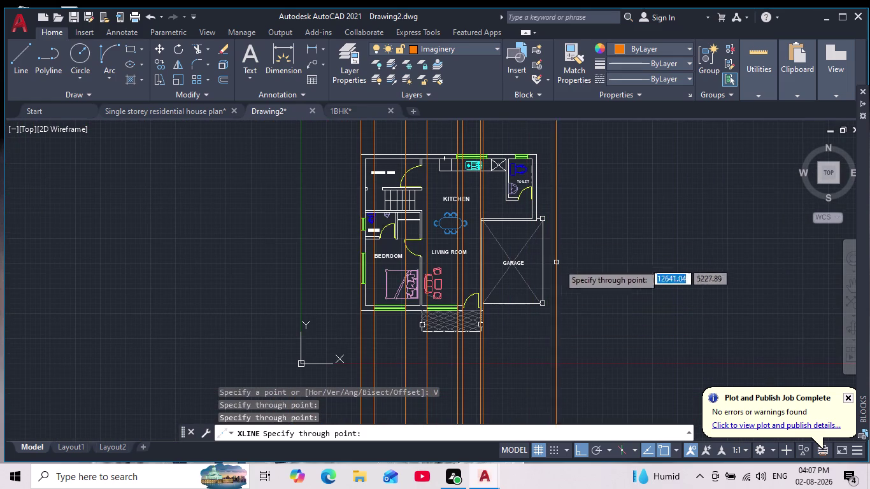
scroll(up, 3)
scroll(up, 3)
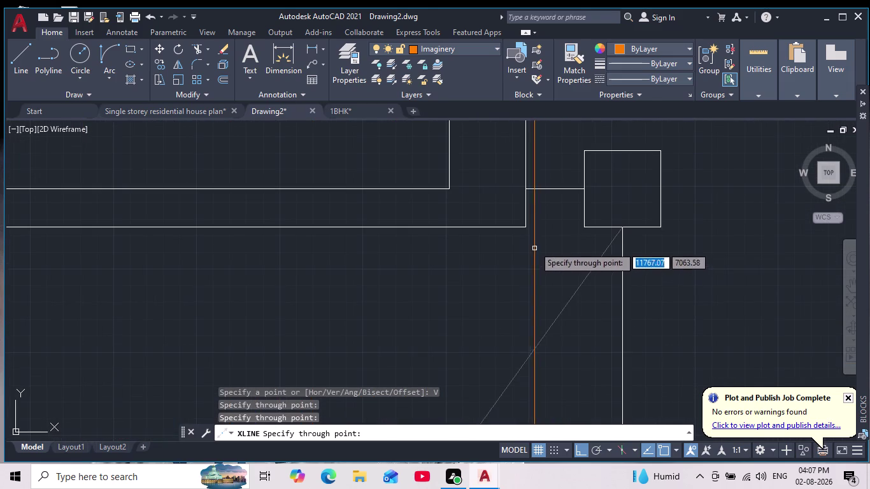
click(526, 231)
scroll(down, 3)
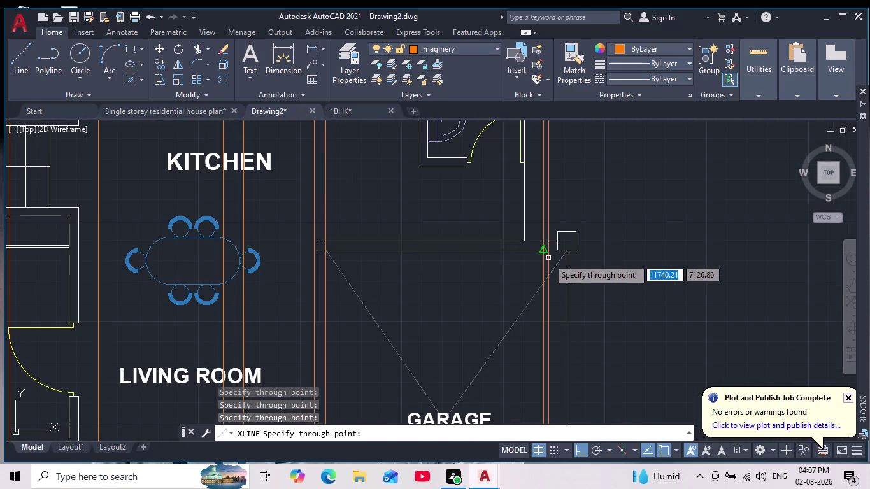
middle_drag(548, 259, 556, 239)
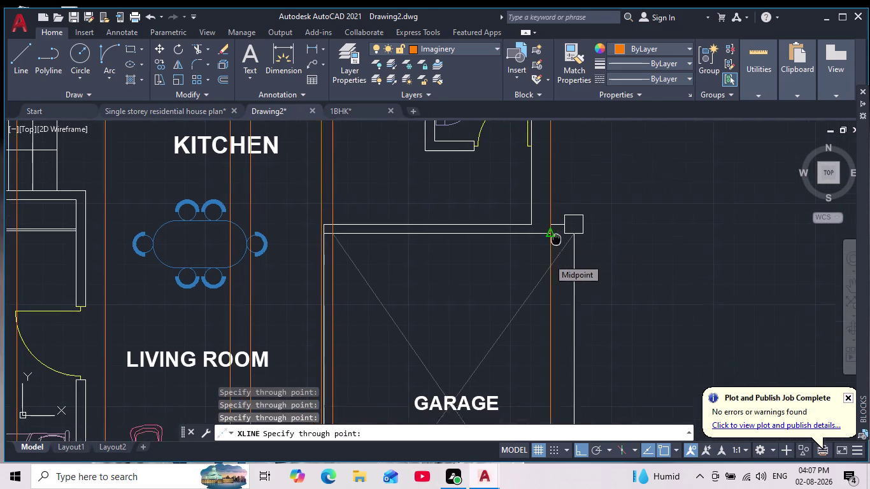
scroll(down, 3)
middle_drag(556, 239, 557, 226)
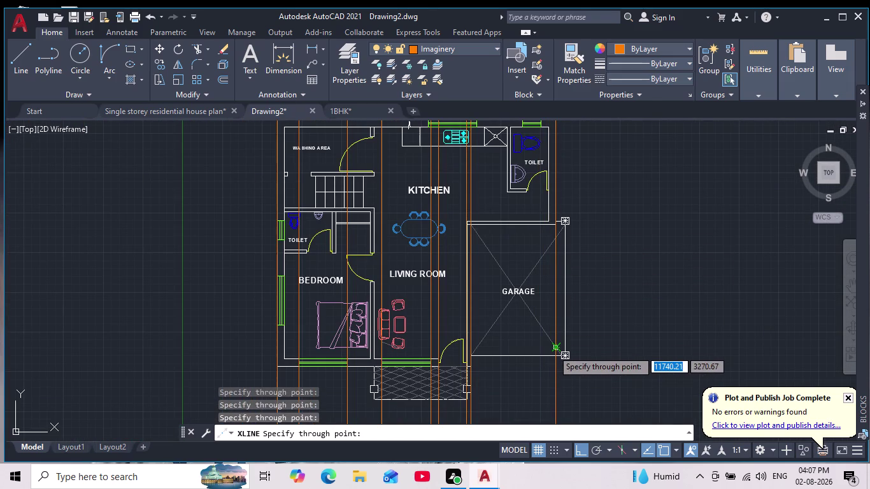
key(Return)
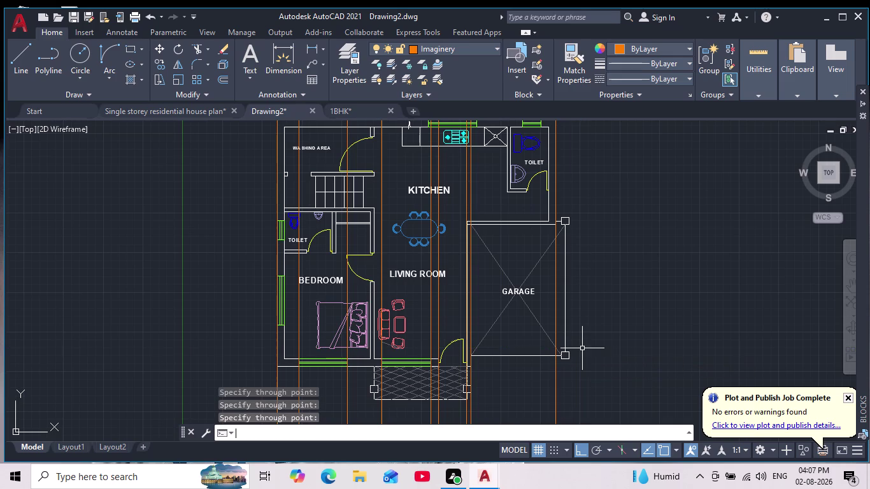
scroll(down, 3)
middle_drag(604, 324, 595, 348)
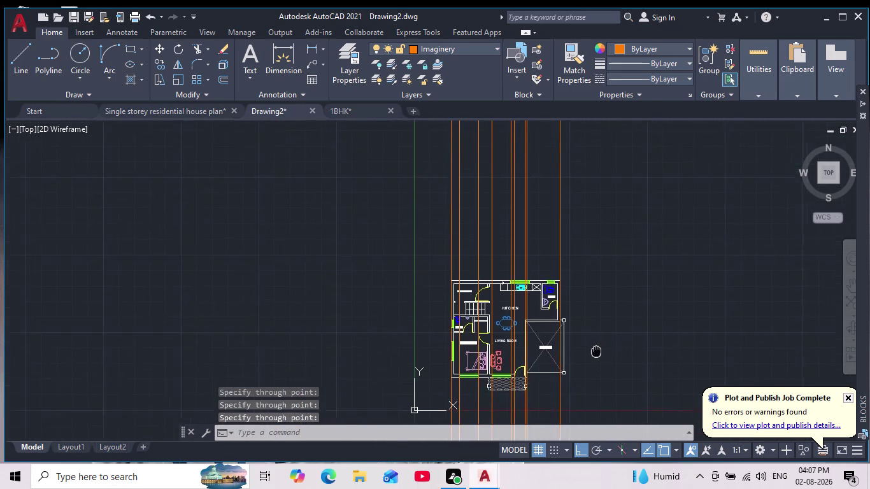
middle_drag(596, 348, 578, 407)
Make layer 0 current and draw a horizontal line across the xlines above the plan.
click(475, 49)
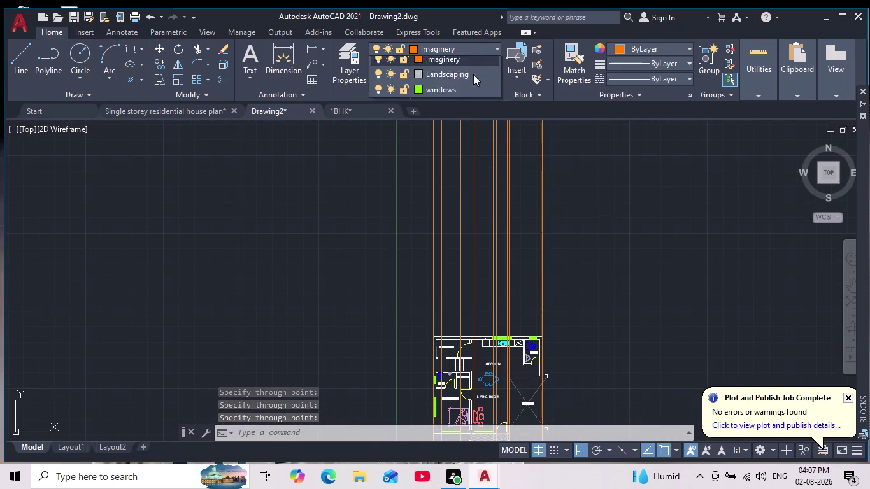
click(455, 61)
click(14, 57)
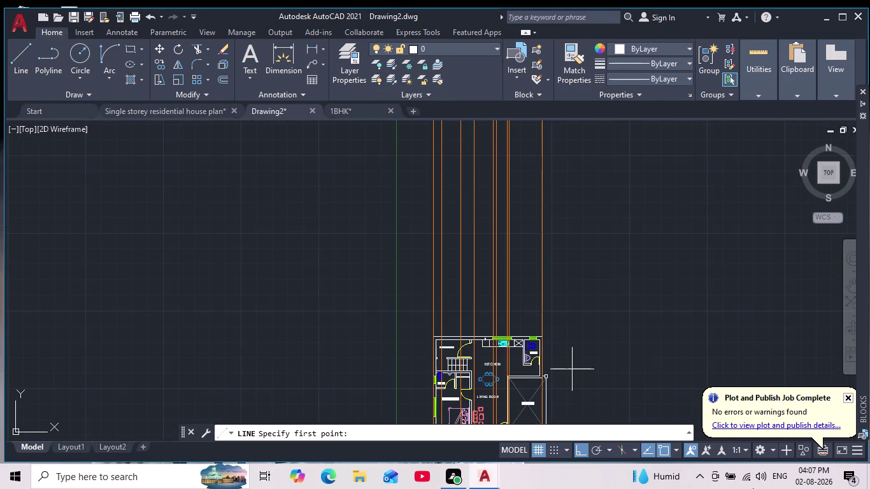
click(361, 276)
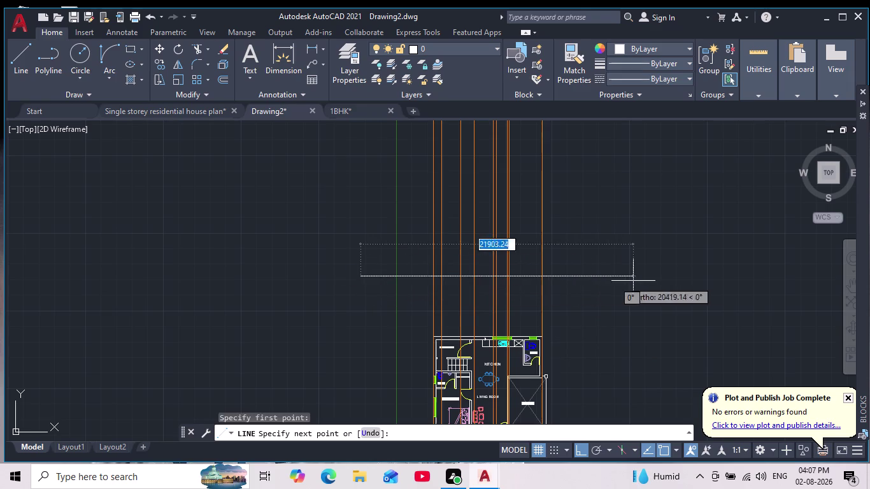
click(629, 284)
key(Escape)
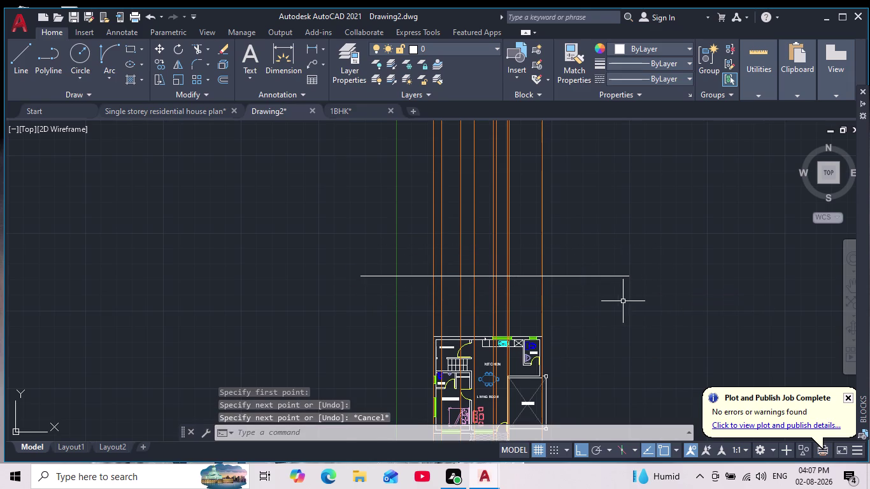
scroll(up, 3)
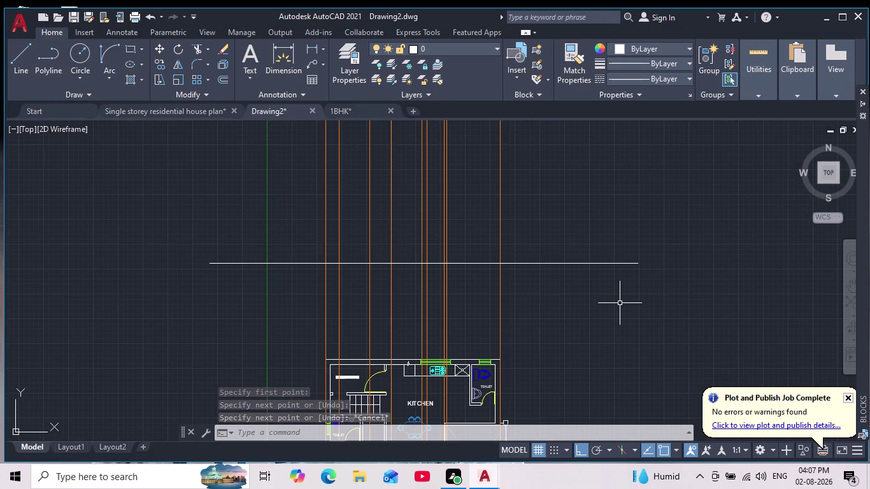
Pan and zoom around the floor plan to reframe the view.
middle_drag(551, 298, 560, 311)
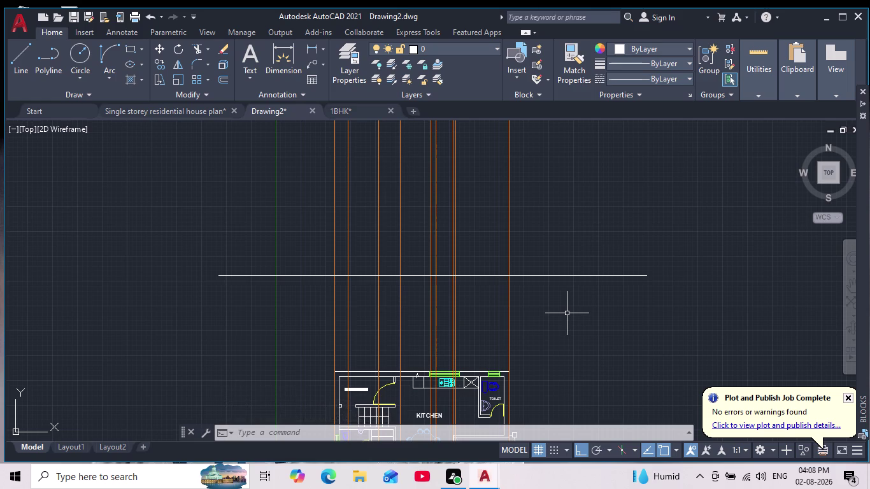
scroll(down, 3)
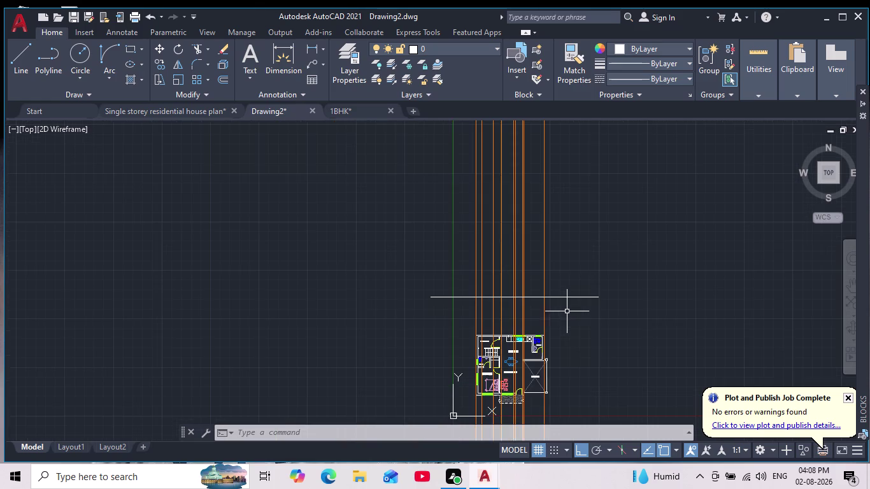
scroll(up, 3)
middle_drag(559, 324, 596, 282)
scroll(down, 3)
scroll(up, 3)
scroll(up, 3)
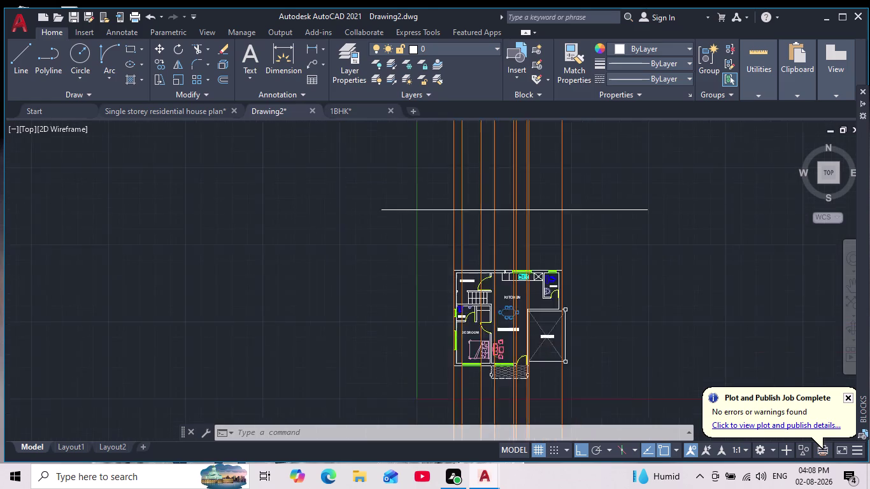
scroll(down, 3)
middle_click(611, 312)
scroll(up, 3)
scroll(up, 3)
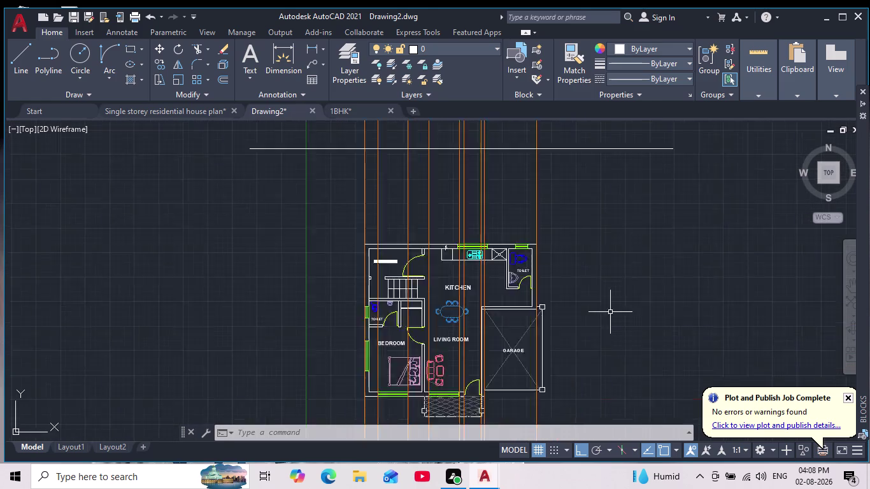
middle_drag(612, 307, 634, 274)
scroll(down, 3)
scroll(up, 3)
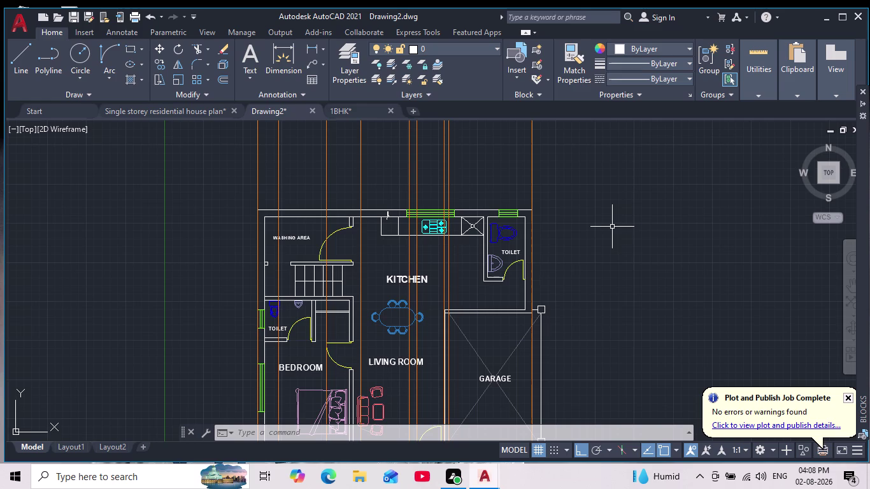
Clear the stray 46 entry and cancel the unfinished command.
text(46)
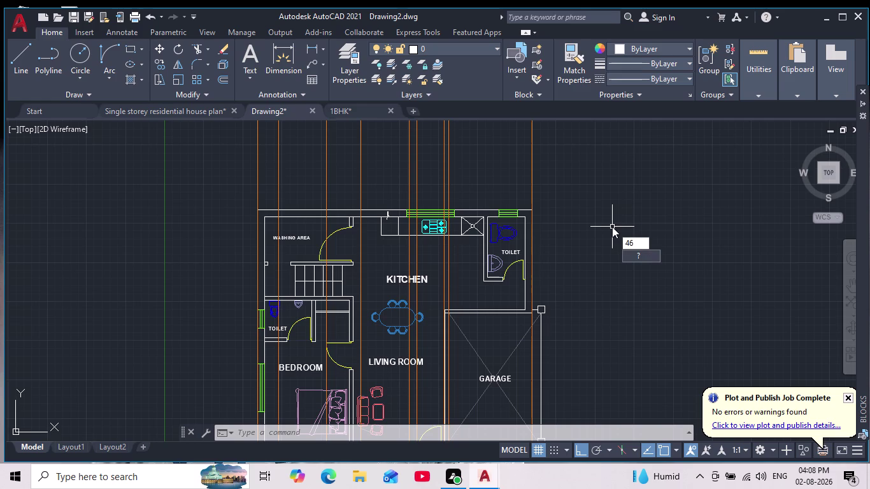
key(0)
key(Escape)
key(Escape)
key(Escape)
key(Escape)
key(Escape)
key(Escape)
key(Escape)
key(Escape)
key(Escape)
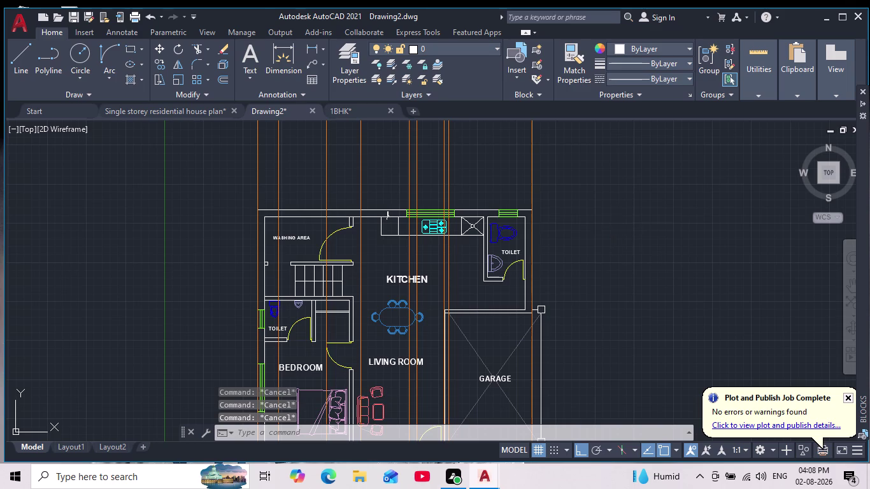
key(Escape)
key(Escape)
Pan above the floor plan to centre the elevation base line.
scroll(down, 3)
scroll(up, 3)
middle_drag(442, 336, 463, 396)
scroll(down, 3)
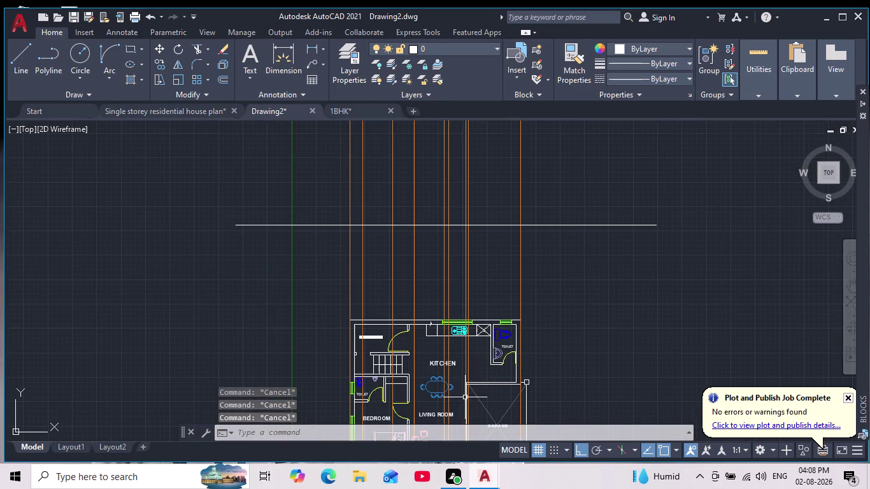
middle_drag(579, 229, 564, 323)
scroll(up, 3)
middle_drag(544, 362, 547, 353)
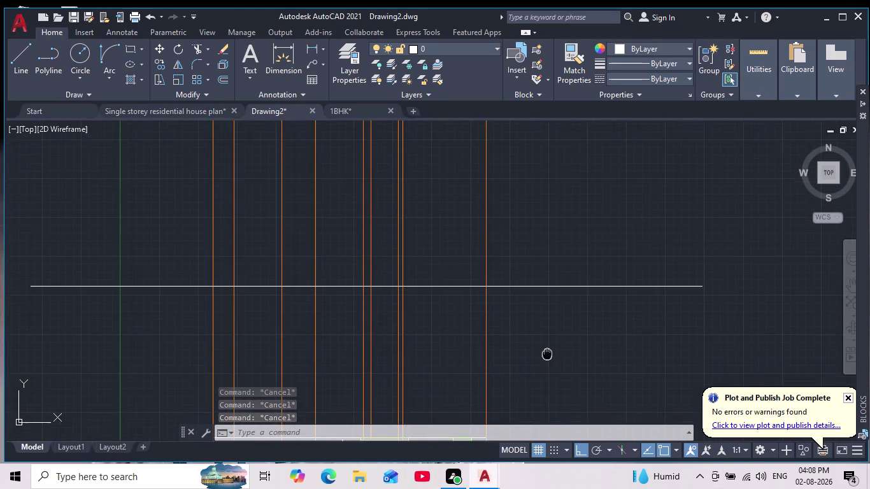
middle_drag(547, 352, 548, 352)
Offset the elevation base line 460 units upward.
key(o)
key(Return)
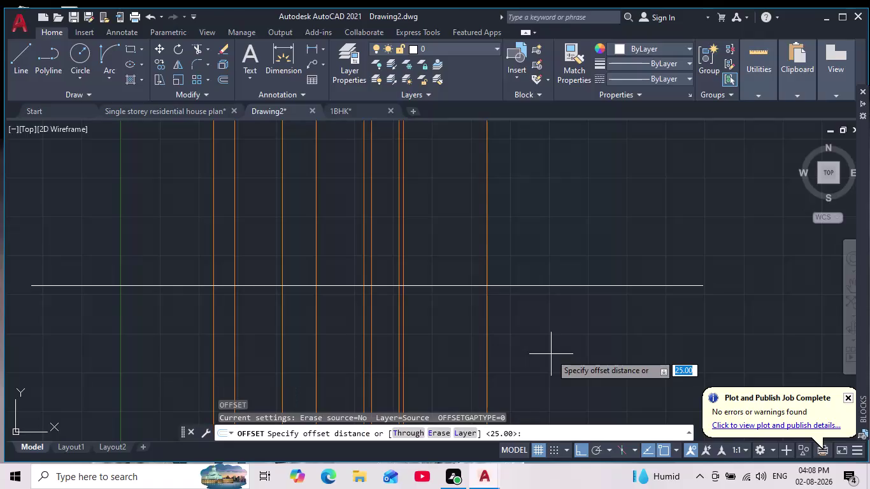
text(460)
key(Return)
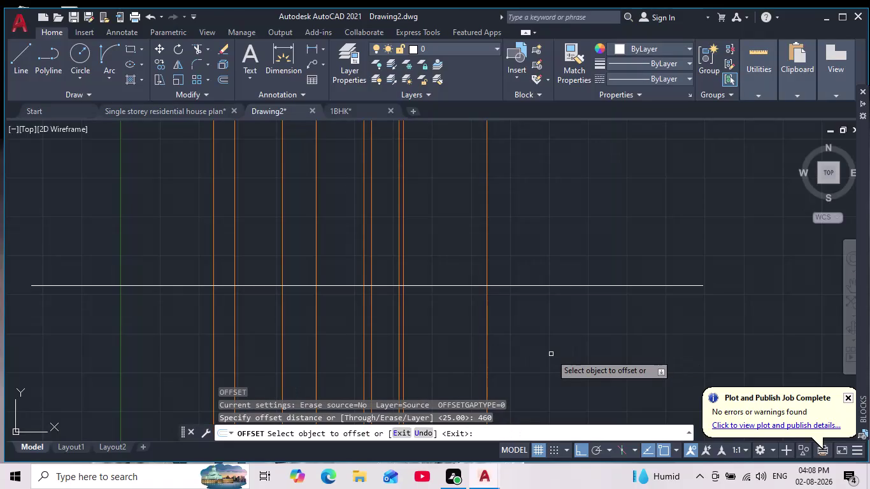
click(531, 287)
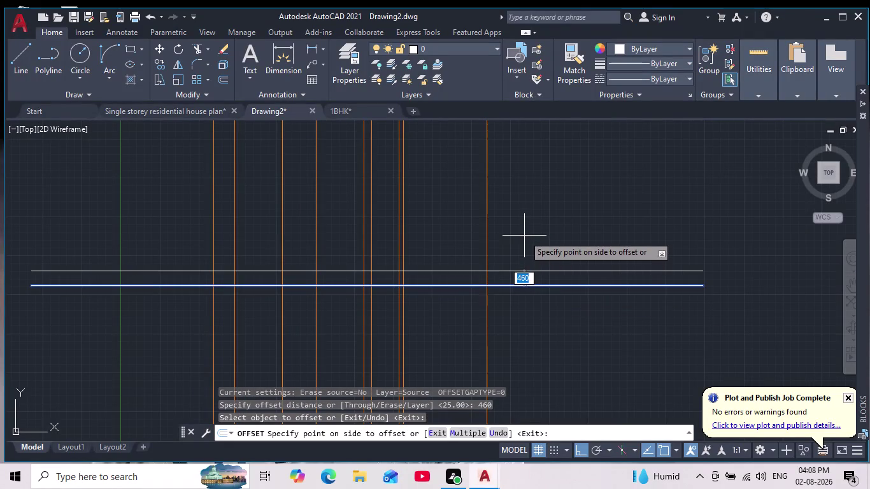
click(512, 233)
middle_drag(525, 244, 529, 307)
scroll(up, 3)
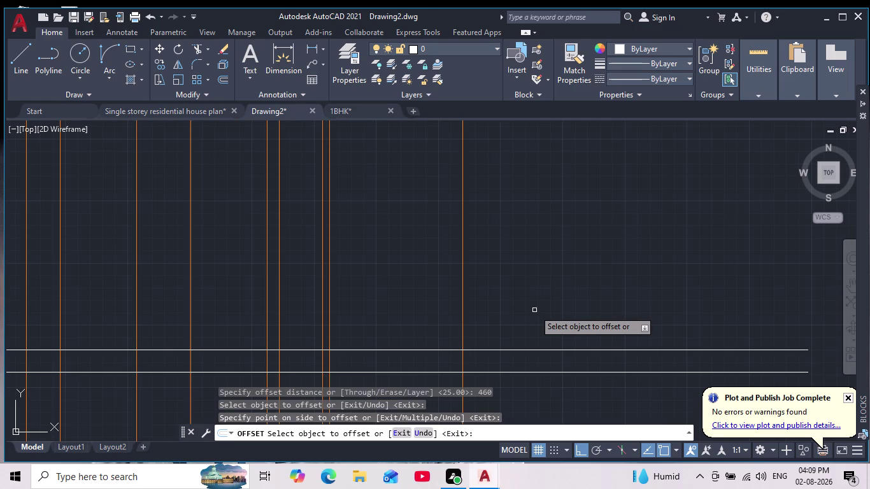
Offset a horizontal line 915 units upward.
key(Return)
key(Return)
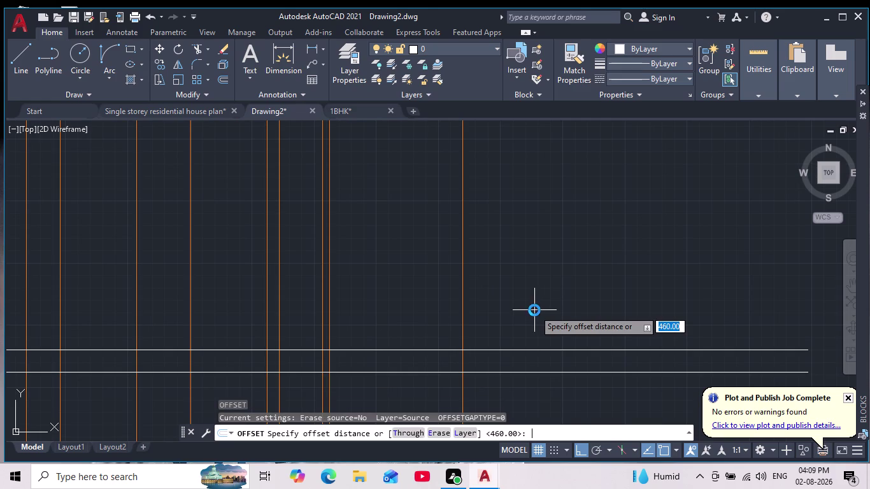
text(915)
key(Return)
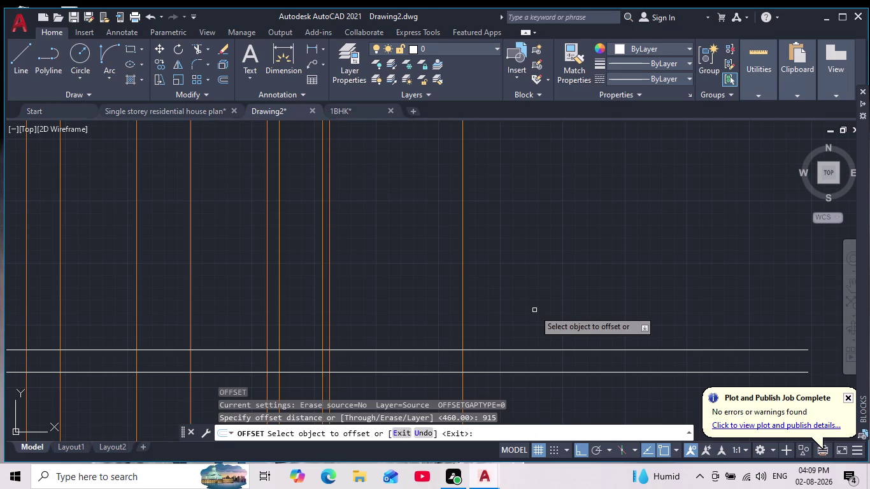
click(499, 350)
click(520, 259)
middle_drag(486, 270, 482, 293)
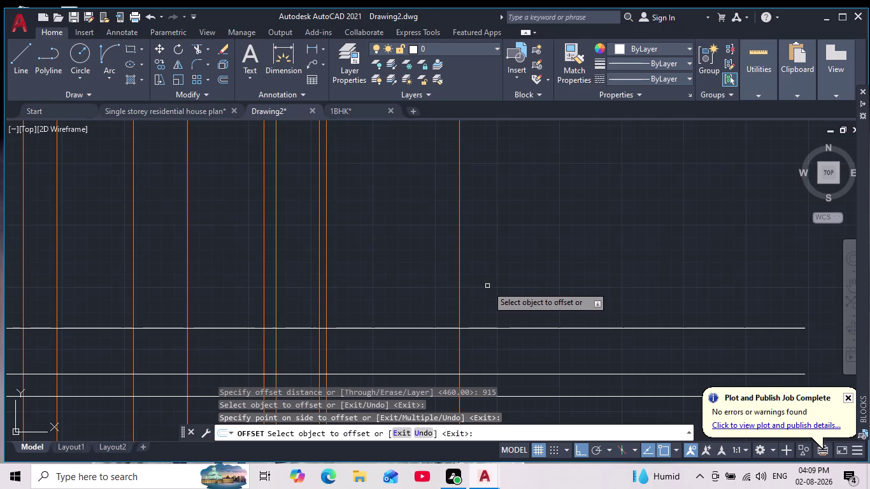
Abandon the mistaken 1220 entry and restart the Offset command.
text(12)
key(2)
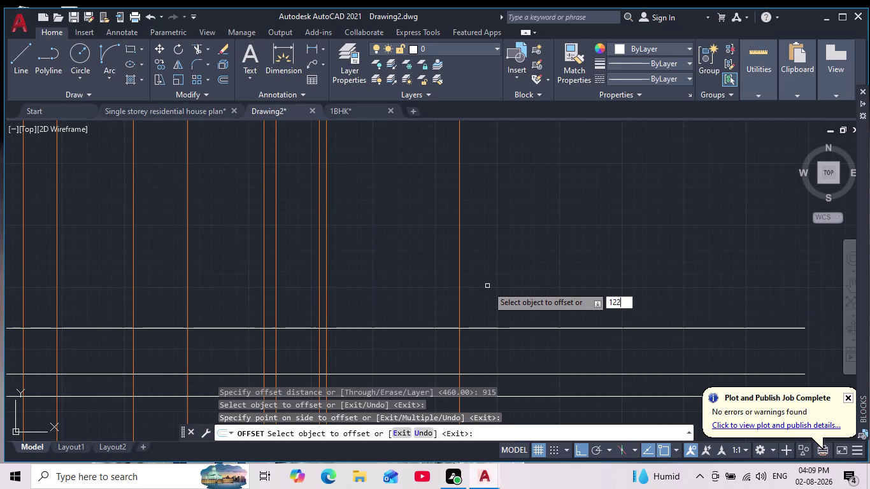
key(0)
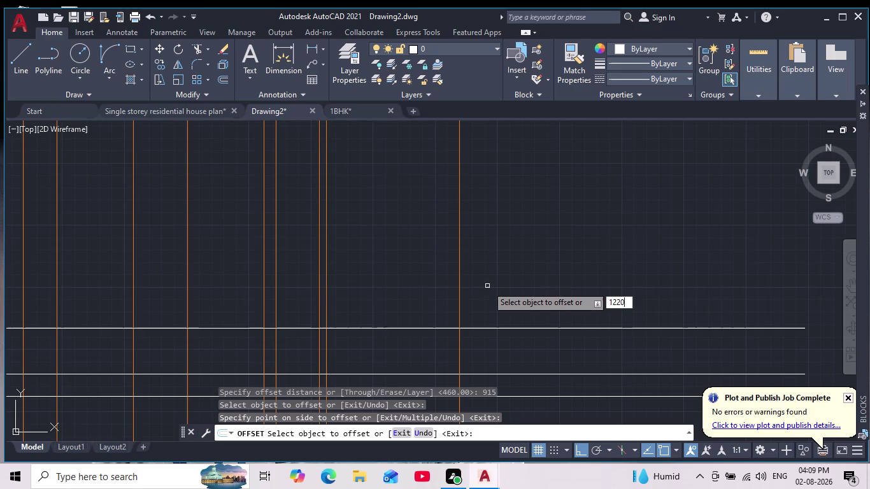
key(Return)
key(Escape)
key(Escape)
key(Escape)
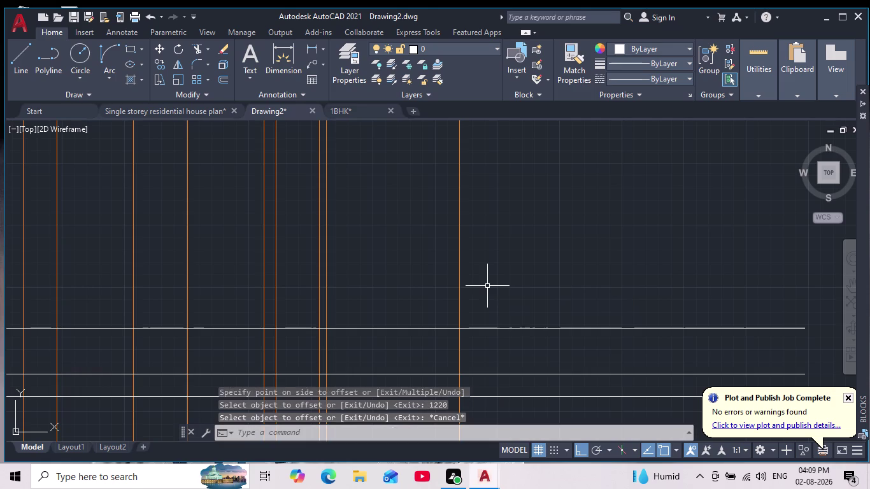
key(Return)
key(Return)
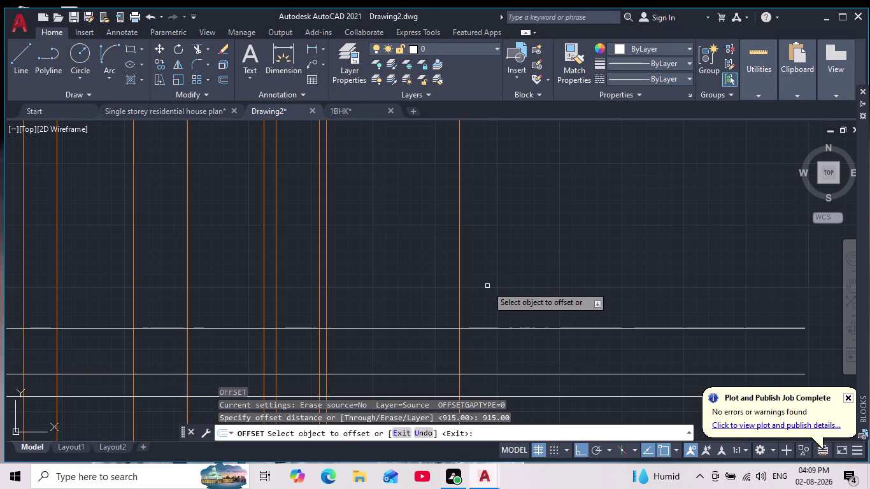
key(Escape)
key(Escape)
key(Escape)
key(Return)
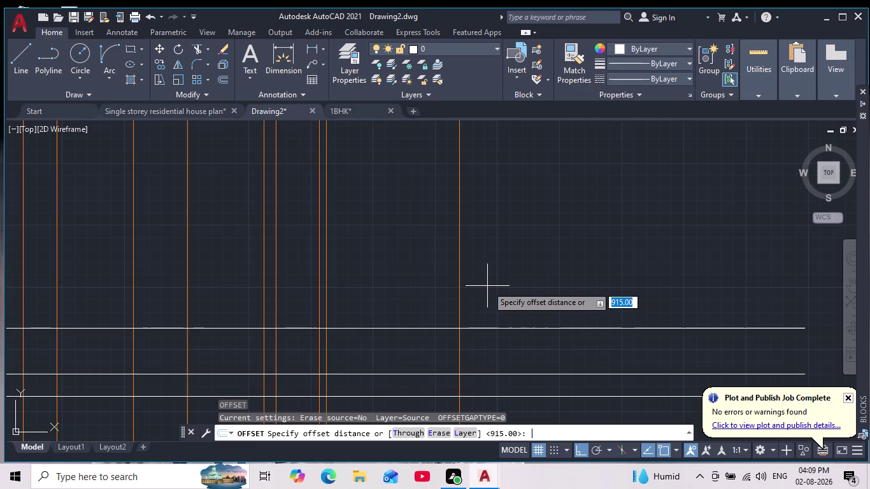
Offset the top horizontal line 1220 units upward.
text(122)
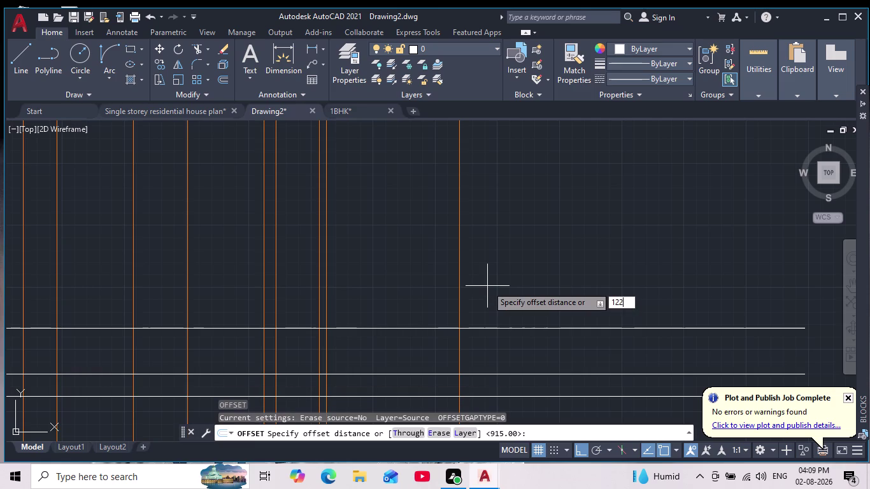
text(0)
key(Return)
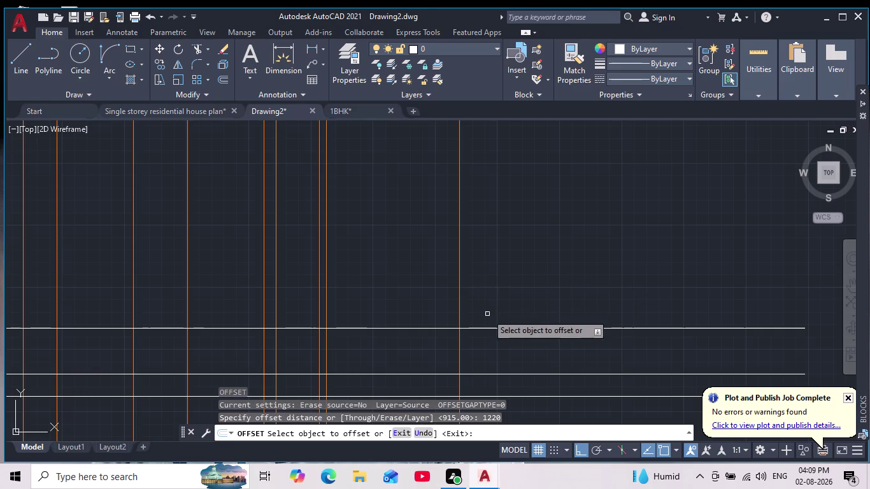
click(494, 329)
click(535, 200)
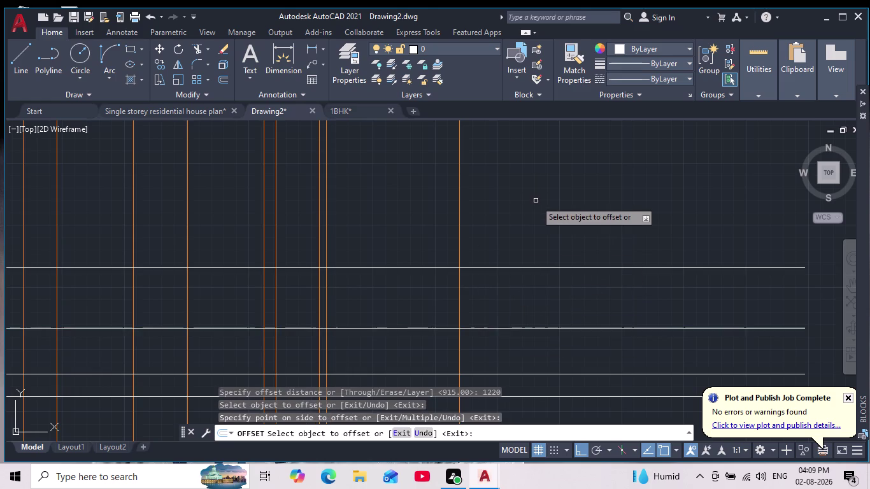
scroll(down, 3)
middle_drag(550, 216, 513, 287)
scroll(down, 3)
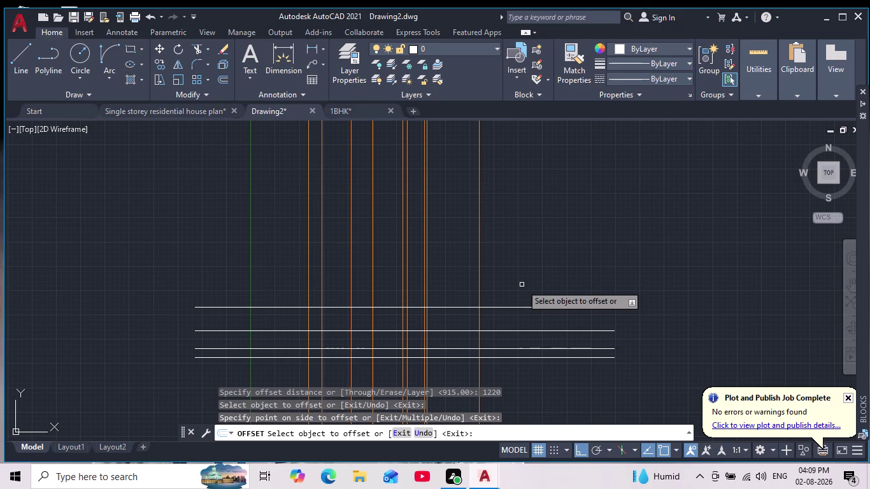
Offset the new top line another 915 units upward.
key(Return)
key(Return)
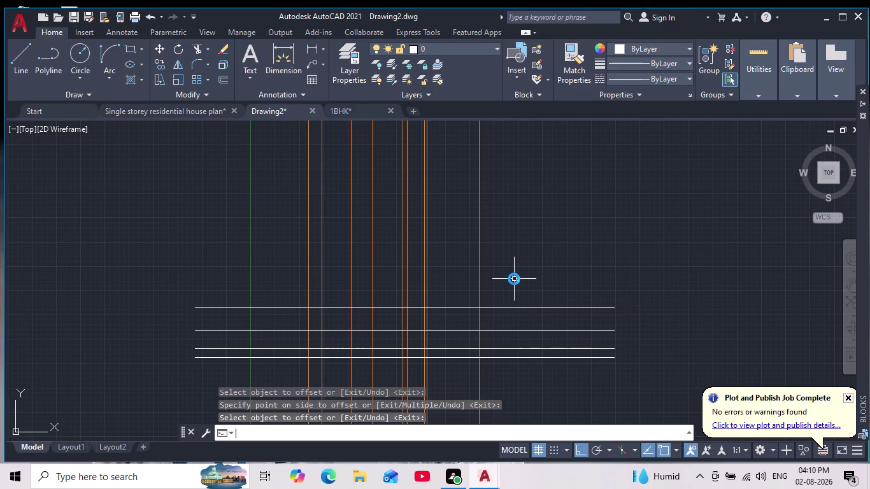
text(91)
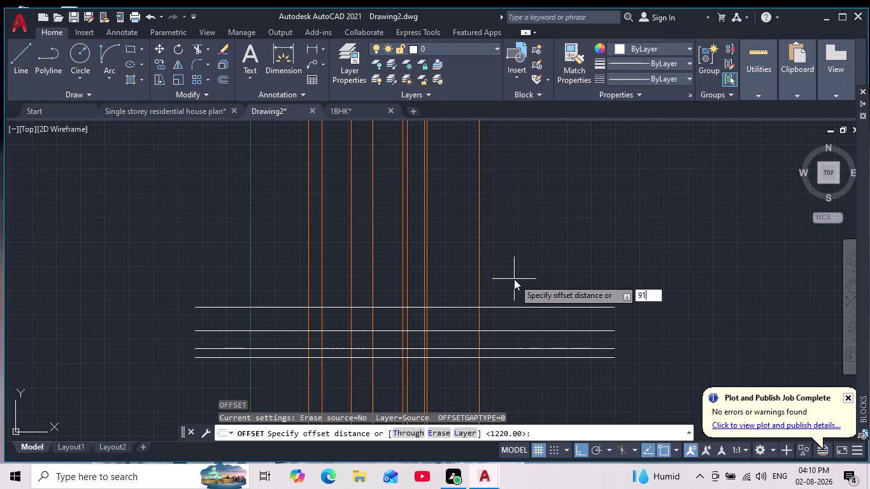
text(5)
key(Return)
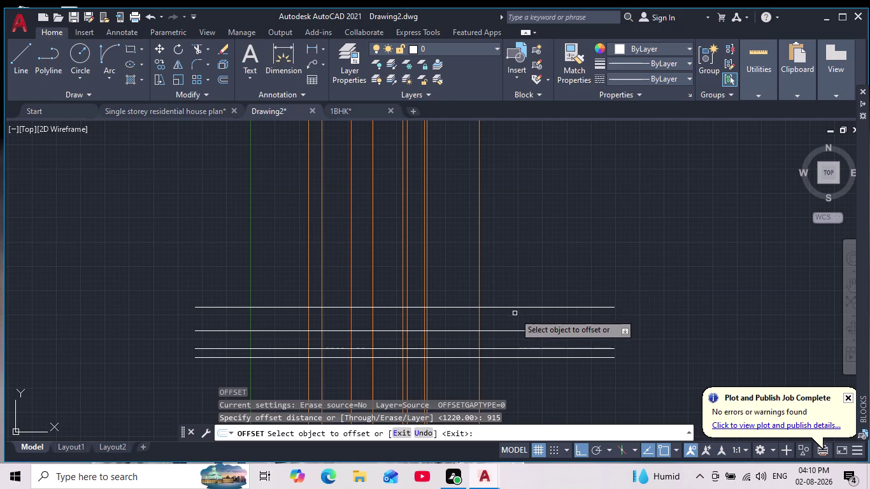
click(517, 306)
click(528, 255)
scroll(up, 3)
scroll(down, 3)
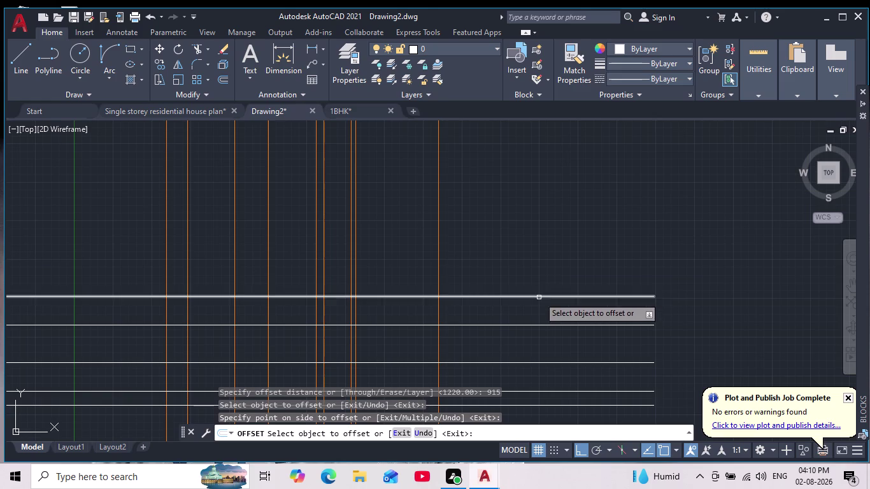
Offset the top horizontal line 150 units upward.
key(Return)
key(Return)
text(1)
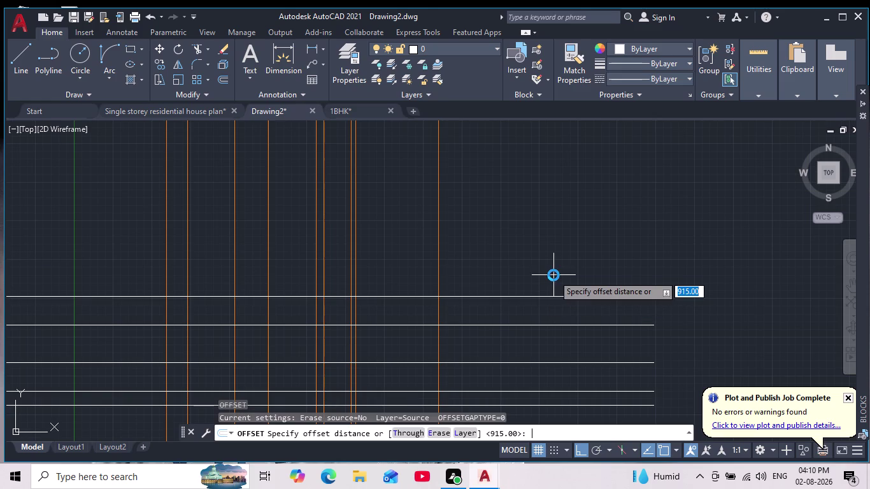
text(50)
key(Return)
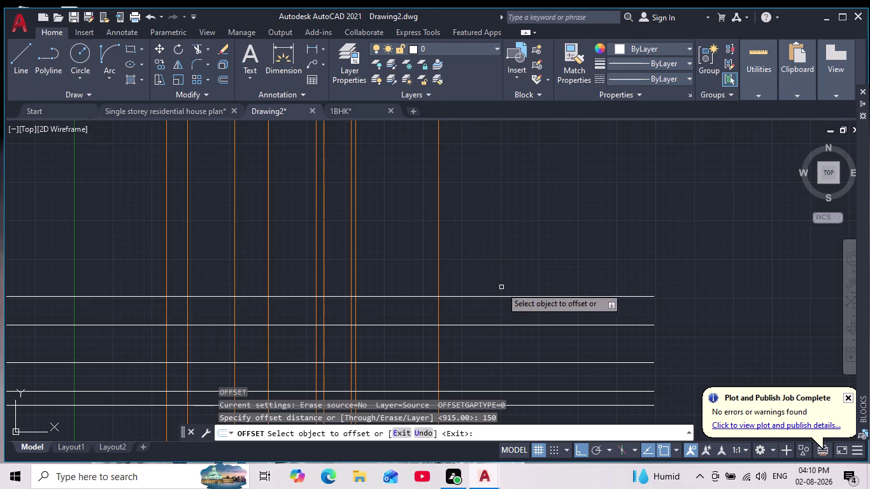
click(507, 296)
click(506, 245)
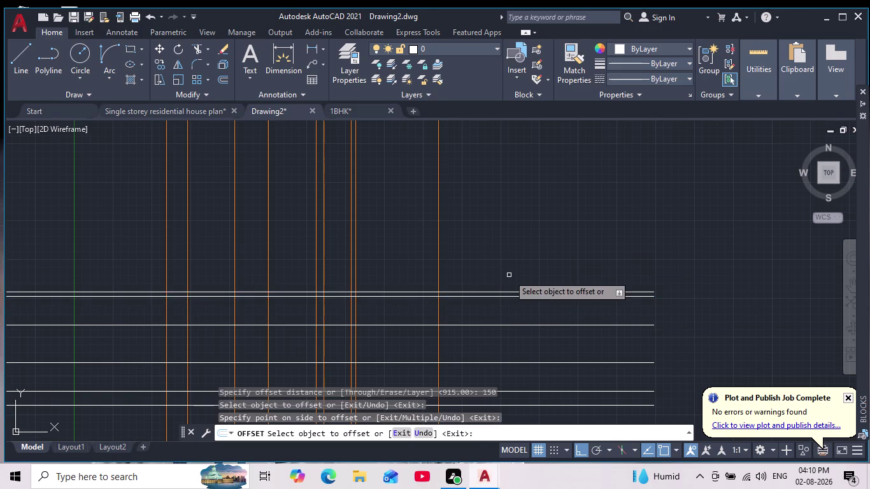
scroll(up, 3)
scroll(down, 3)
scroll(down, 3)
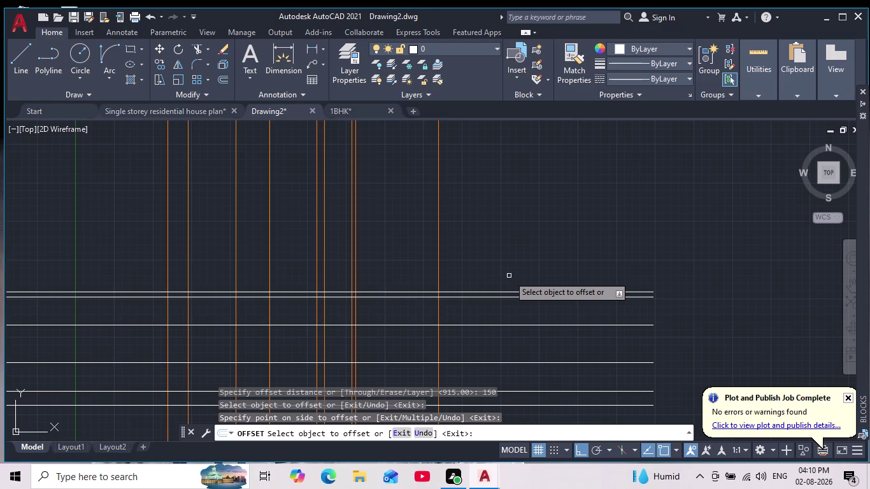
Offset a horizontal line 1067 units upward and end the Offset command.
key(Return)
key(Return)
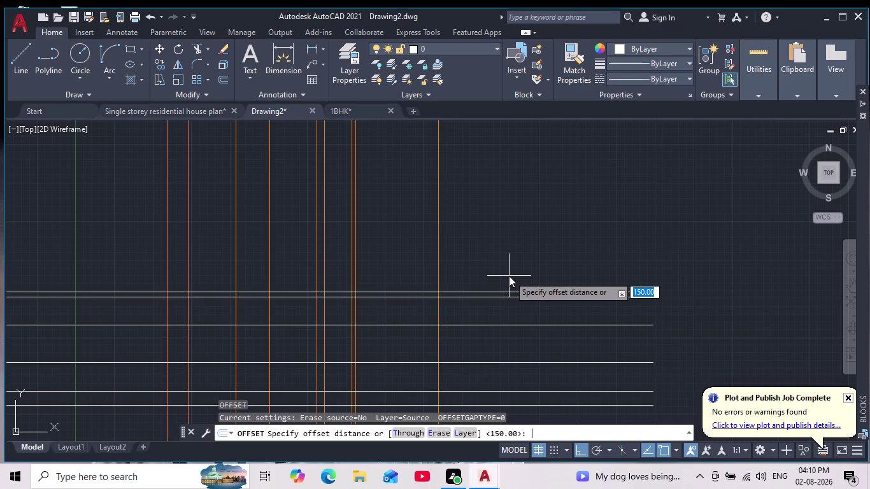
text(106)
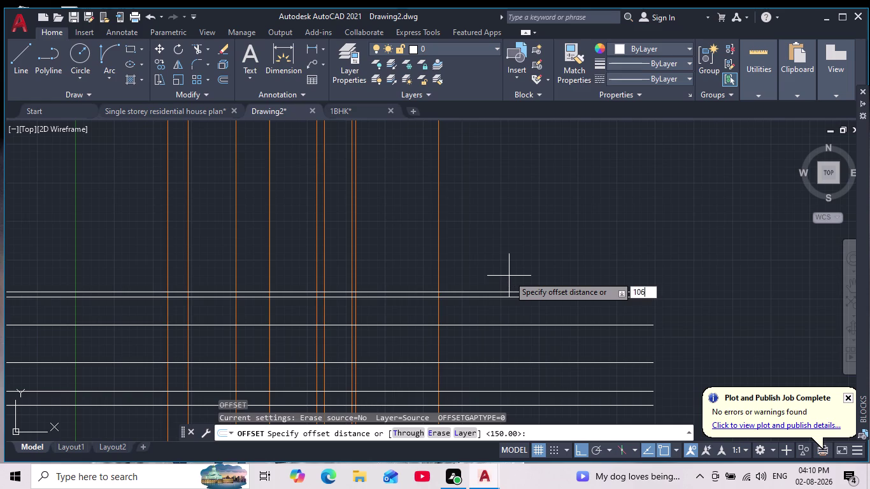
text(7)
key(Return)
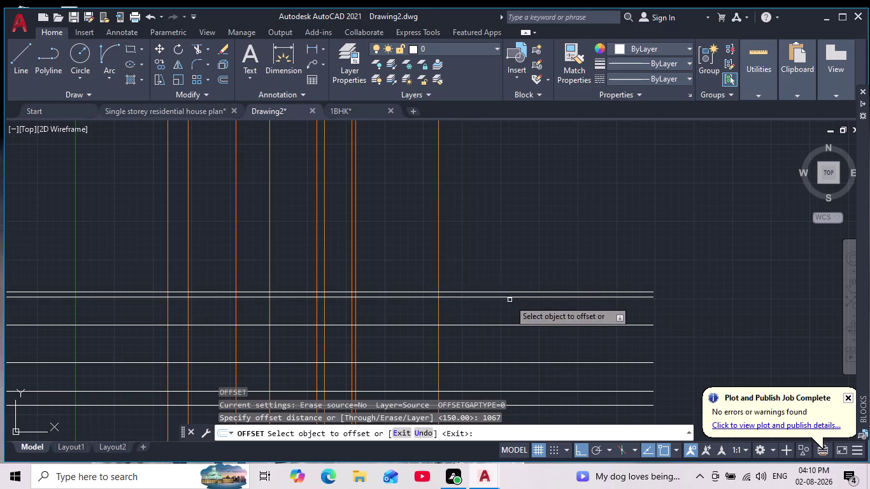
click(505, 291)
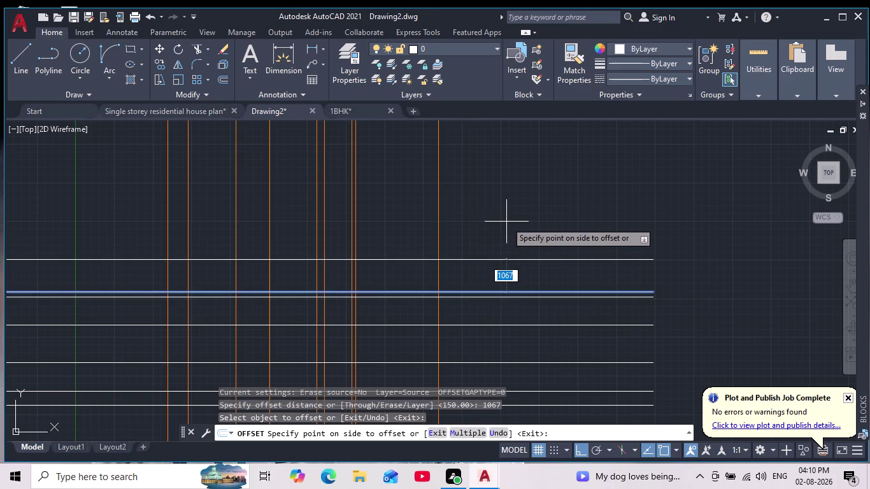
click(506, 222)
scroll(down, 3)
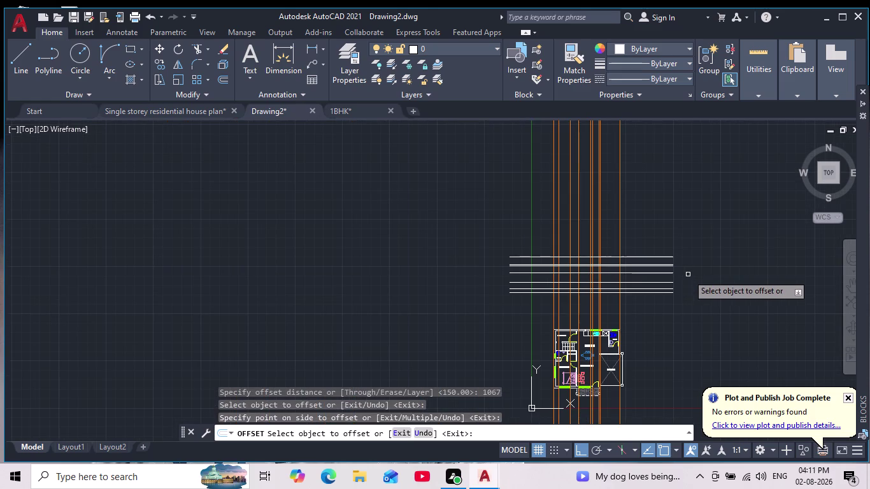
key(Escape)
key(Escape)
key(Escape)
key(Escape)
key(Escape)
key(Escape)
key(Escape)
key(Escape)
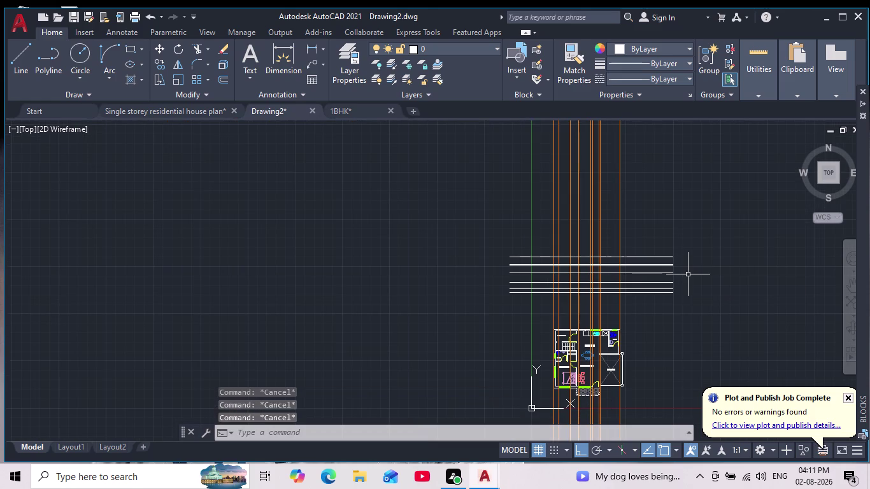
Pan and zoom to view the plan and elevation lines together.
scroll(up, 3)
middle_drag(634, 268, 615, 289)
scroll(down, 3)
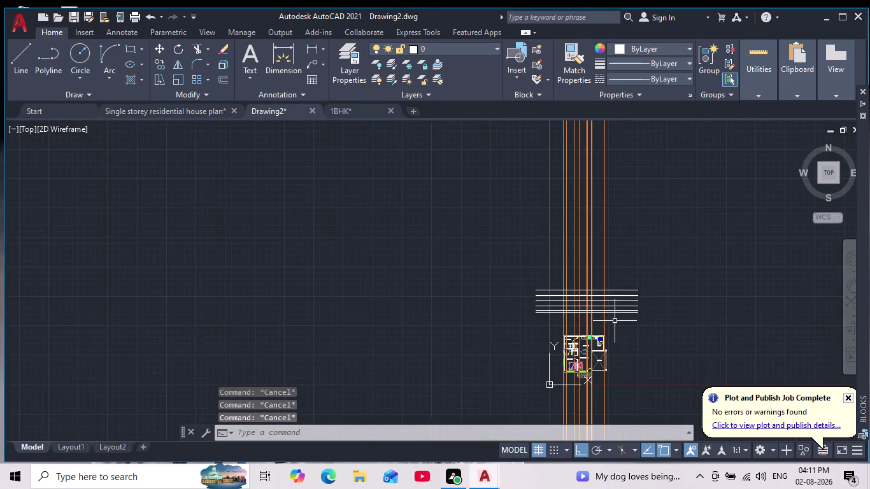
scroll(up, 3)
middle_drag(608, 314, 606, 349)
scroll(up, 3)
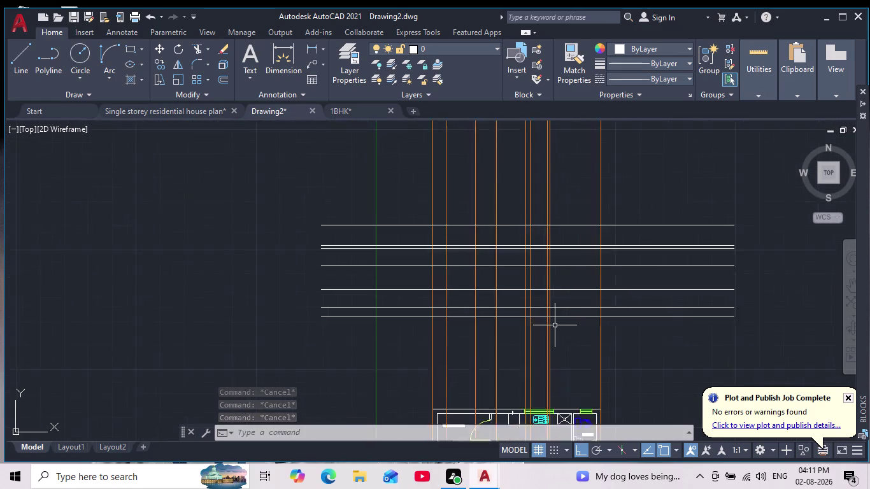
scroll(up, 3)
middle_drag(458, 282, 488, 329)
Trace the first opening outline: a vertical edge up, across the top, and back down.
click(15, 58)
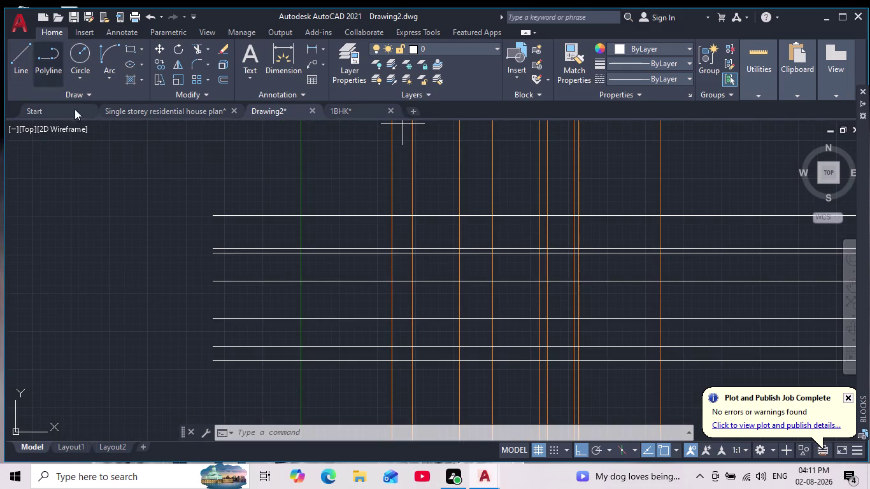
scroll(up, 3)
click(371, 359)
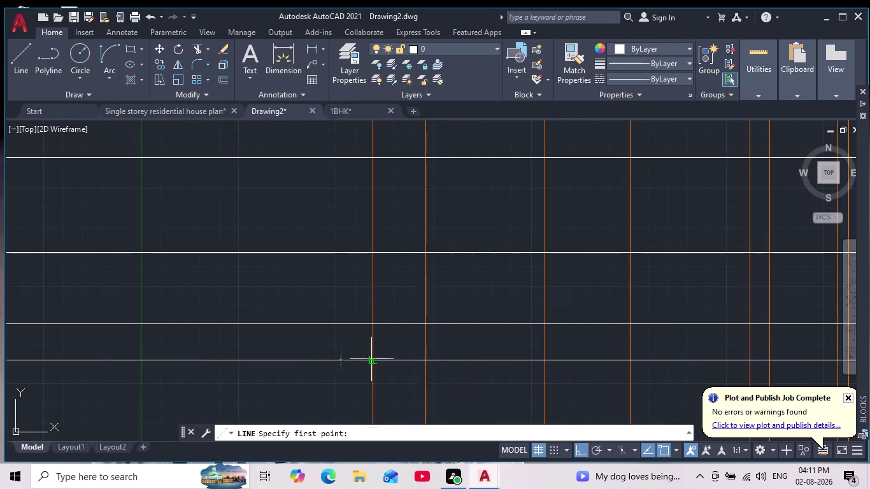
click(370, 328)
middle_drag(392, 240, 391, 288)
scroll(down, 3)
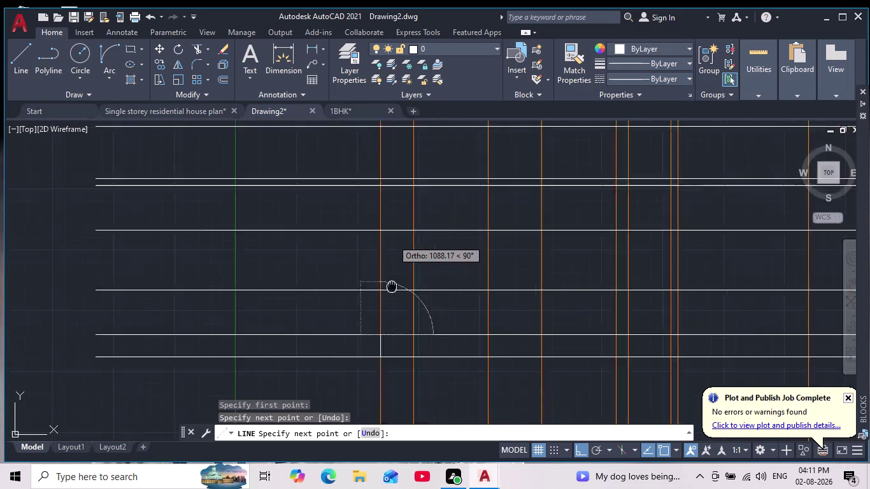
middle_drag(392, 288, 391, 289)
click(386, 194)
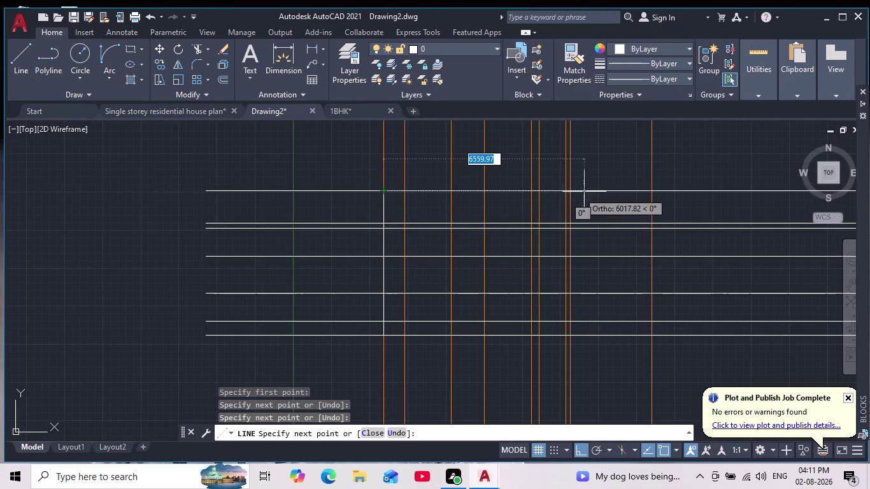
click(652, 191)
middle_drag(664, 243, 631, 225)
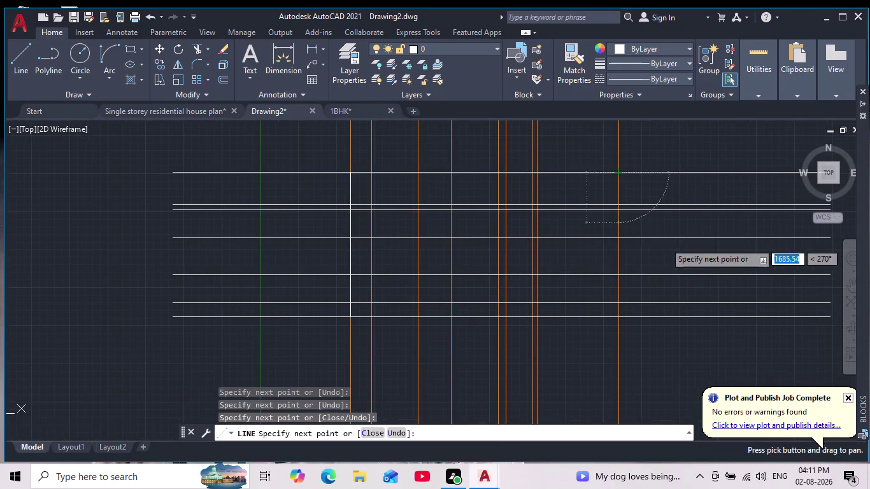
scroll(up, 3)
click(589, 344)
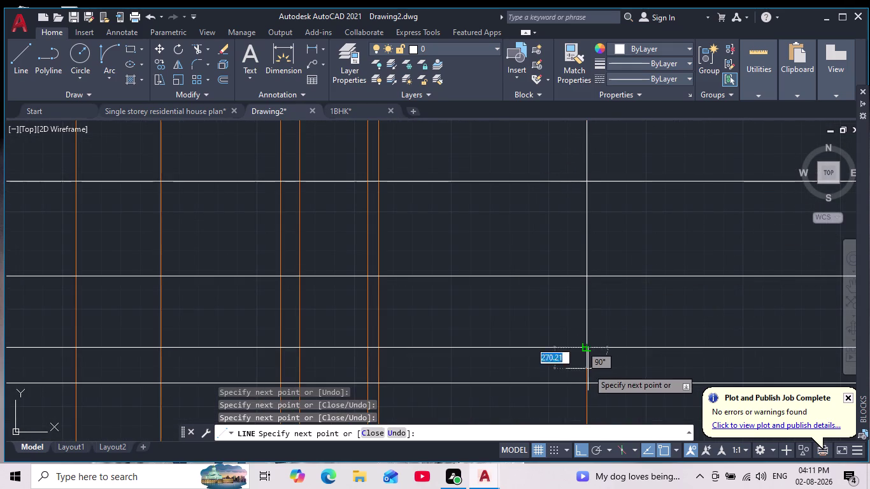
click(590, 385)
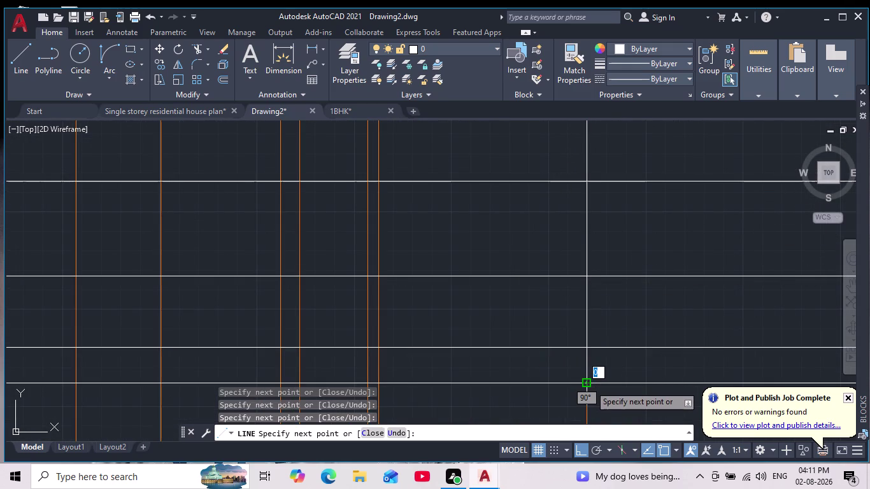
key(Escape)
Trace a second rectangular opening outline between the elevation's horizontal lines.
scroll(down, 3)
middle_drag(598, 362, 559, 294)
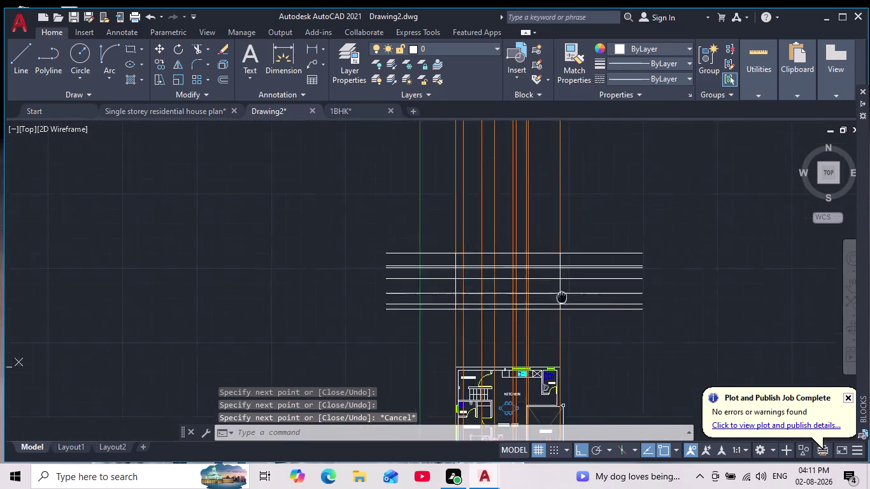
middle_drag(559, 295, 558, 292)
scroll(down, 3)
scroll(up, 3)
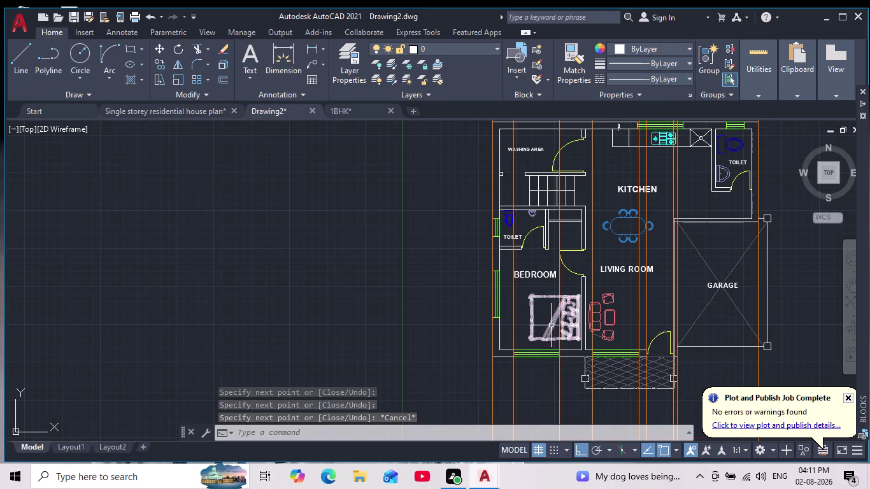
middle_drag(550, 327, 537, 468)
middle_drag(515, 237, 520, 471)
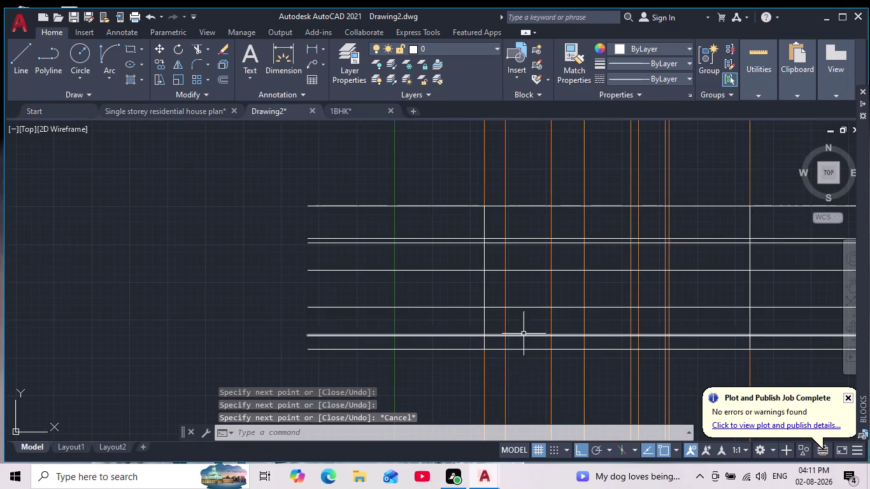
scroll(up, 3)
middle_drag(518, 326, 496, 410)
drag(20, 61, 27, 67)
middle_drag(485, 344, 444, 258)
middle_drag(444, 256, 459, 314)
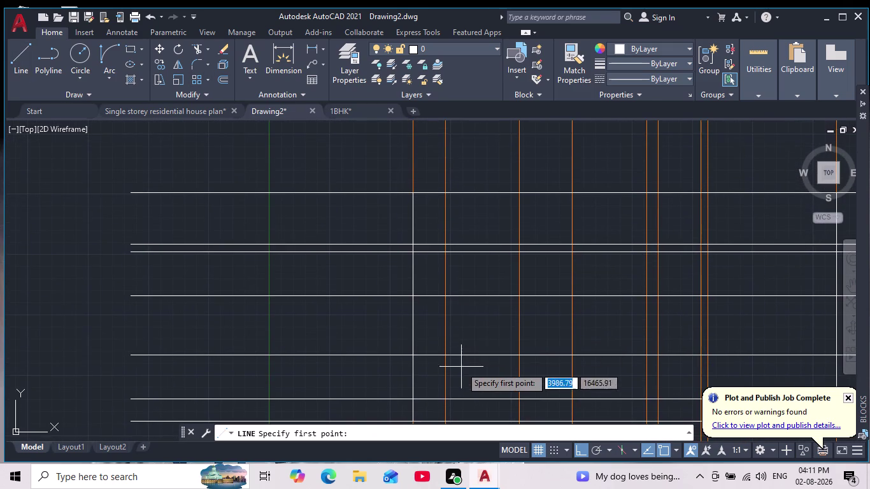
click(448, 358)
click(445, 296)
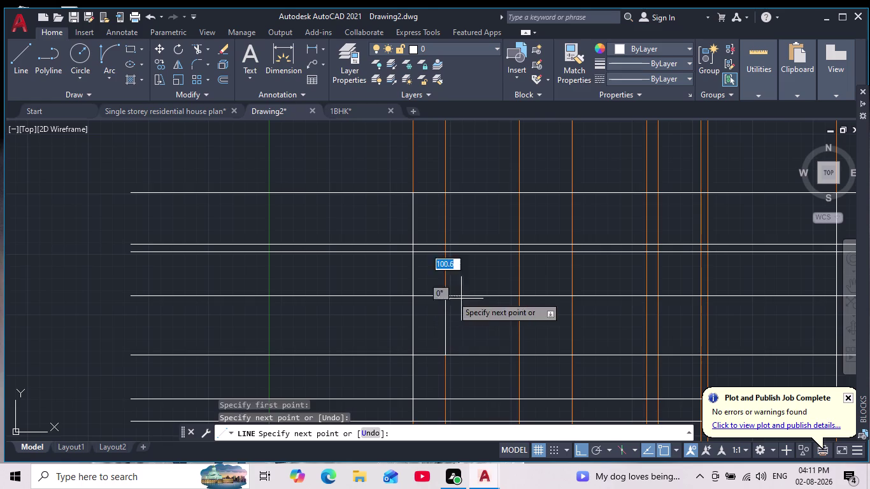
click(522, 294)
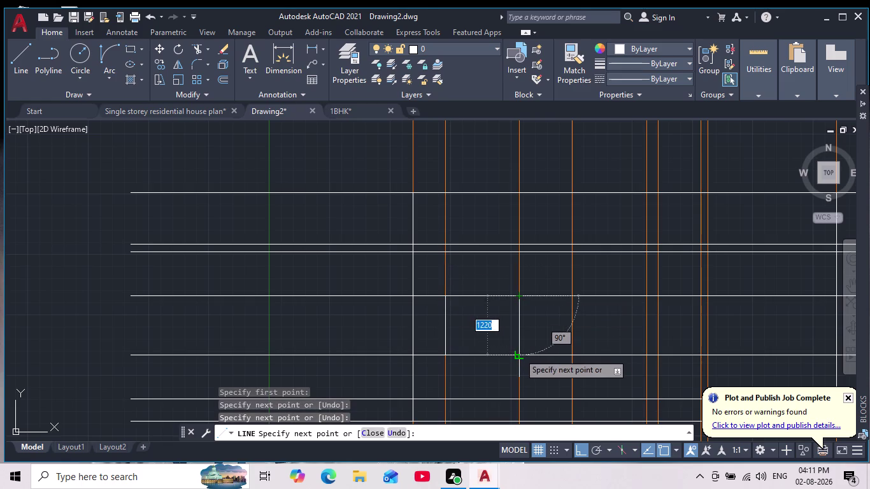
click(518, 355)
click(450, 355)
key(Escape)
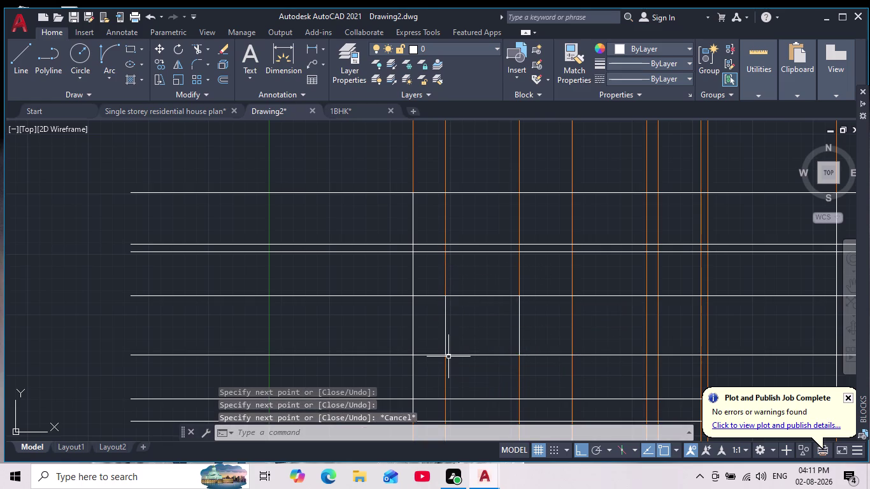
Outline another opening with vertical edges and a top edge between the elevation lines.
scroll(down, 3)
scroll(up, 3)
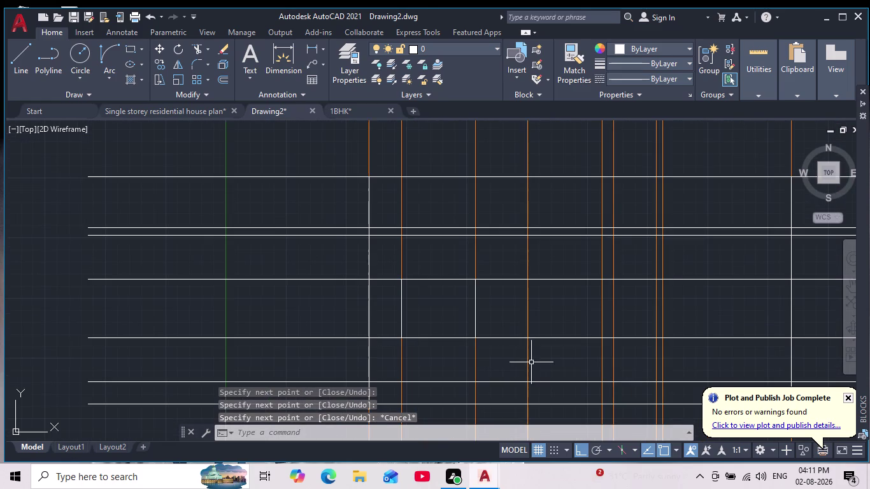
middle_drag(534, 345, 386, 329)
scroll(down, 3)
middle_drag(482, 358, 524, 272)
scroll(down, 3)
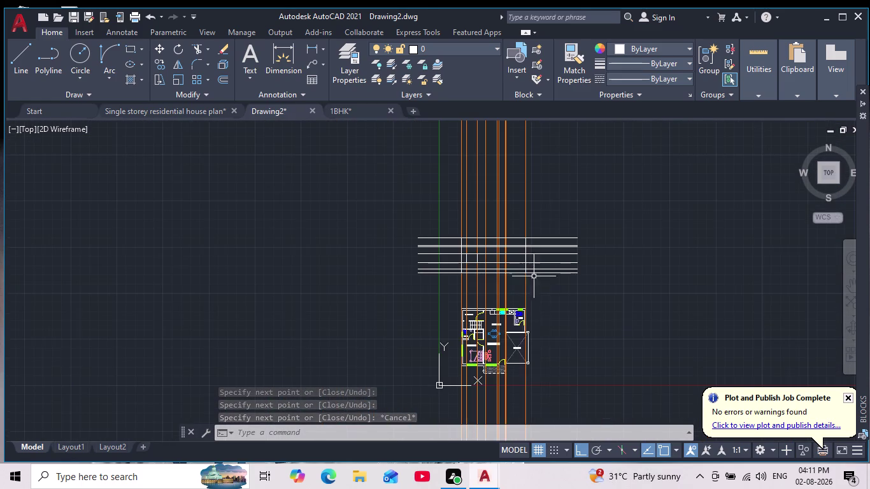
scroll(up, 3)
scroll(up, 3)
scroll(up, 3)
middle_drag(420, 340, 458, 434)
scroll(down, 3)
middle_drag(473, 264, 454, 406)
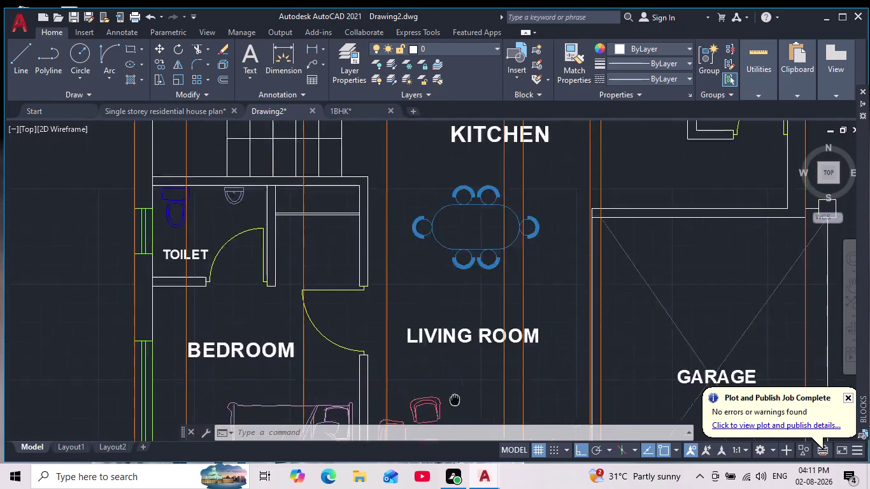
middle_drag(454, 407, 452, 479)
middle_drag(449, 298, 473, 476)
scroll(down, 3)
scroll(down, 3)
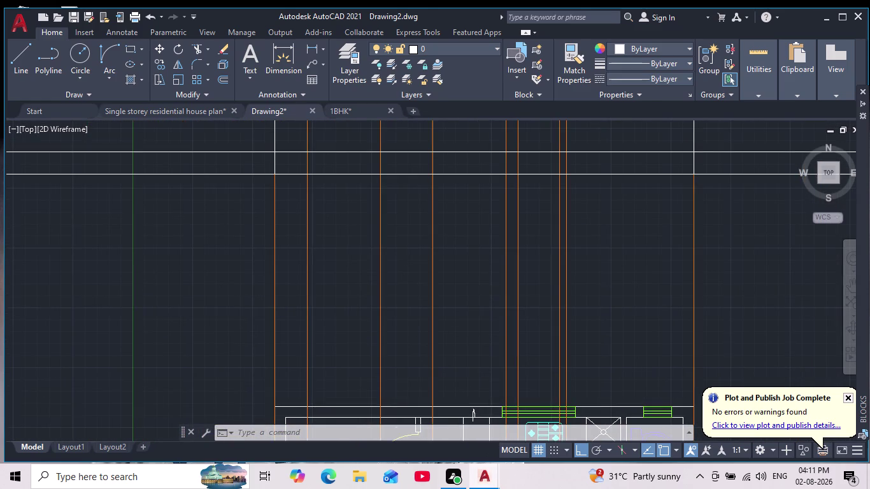
middle_drag(474, 314, 481, 377)
scroll(up, 3)
middle_drag(475, 305, 475, 386)
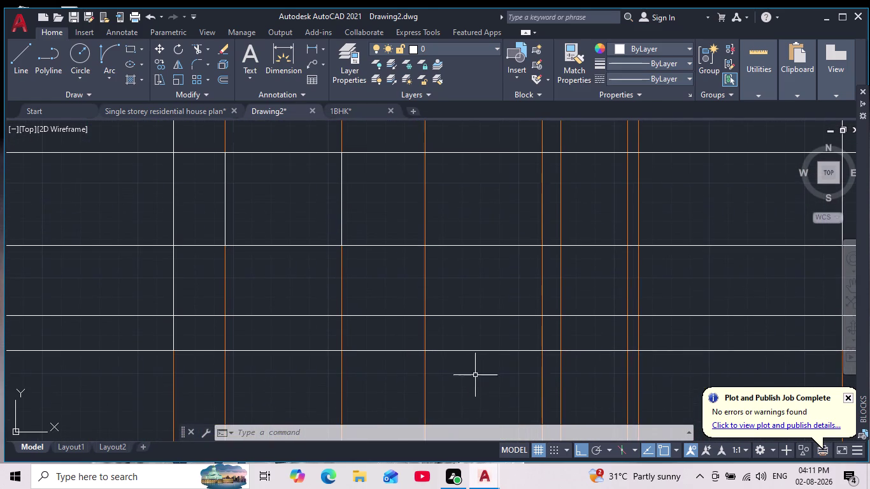
click(25, 61)
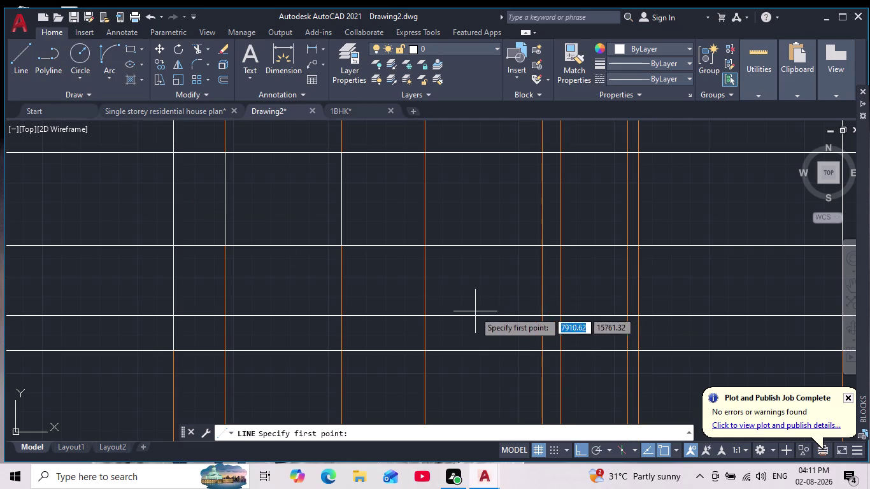
middle_drag(466, 274, 490, 334)
scroll(down, 3)
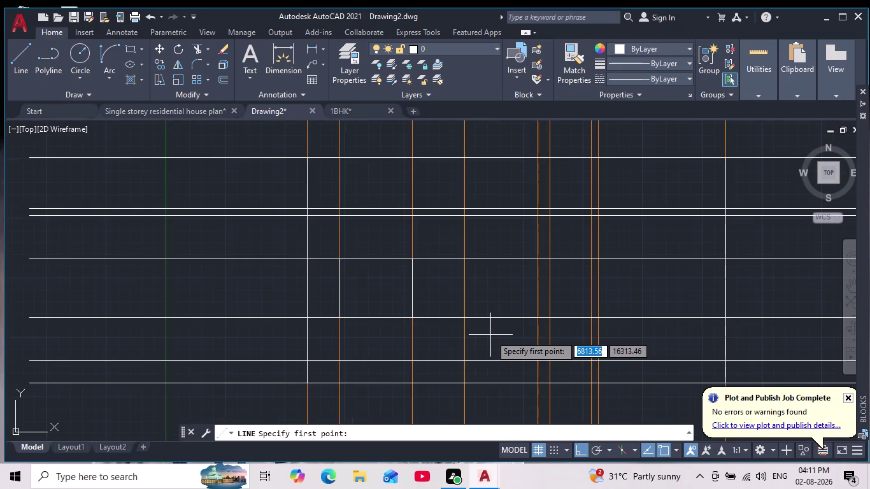
scroll(up, 3)
middle_drag(497, 334, 497, 365)
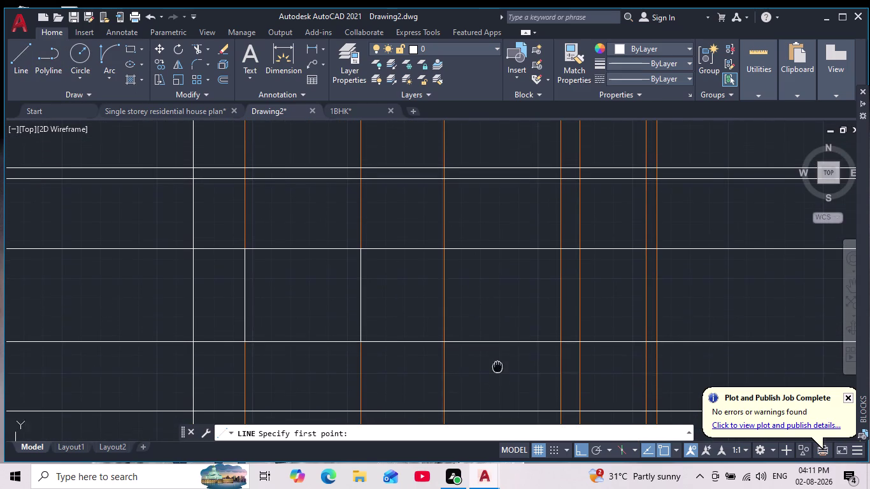
middle_drag(497, 365, 497, 367)
click(447, 342)
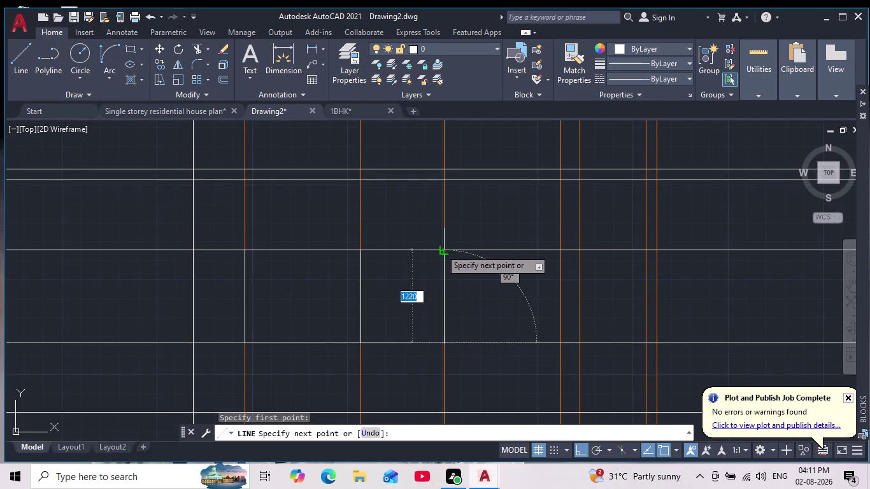
click(439, 248)
click(559, 251)
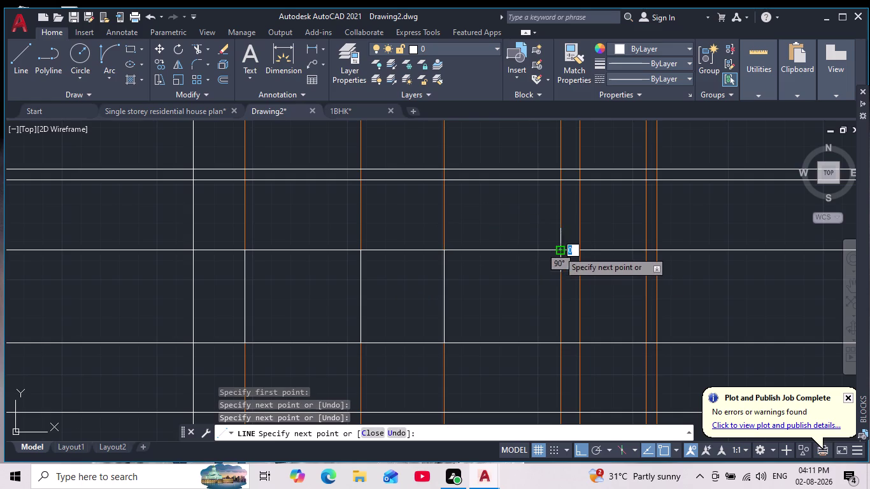
click(560, 343)
click(443, 343)
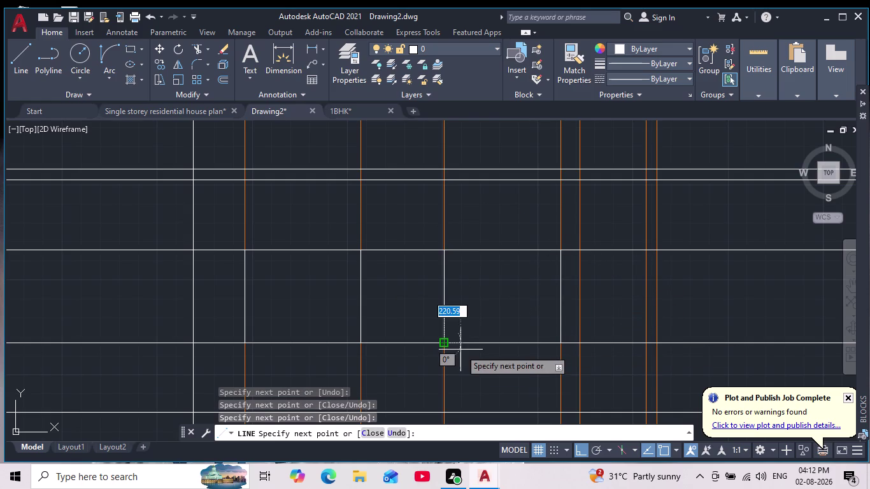
key(Escape)
key(Escape)
key(Escape)
key(Escape)
key(Escape)
key(Escape)
key(Escape)
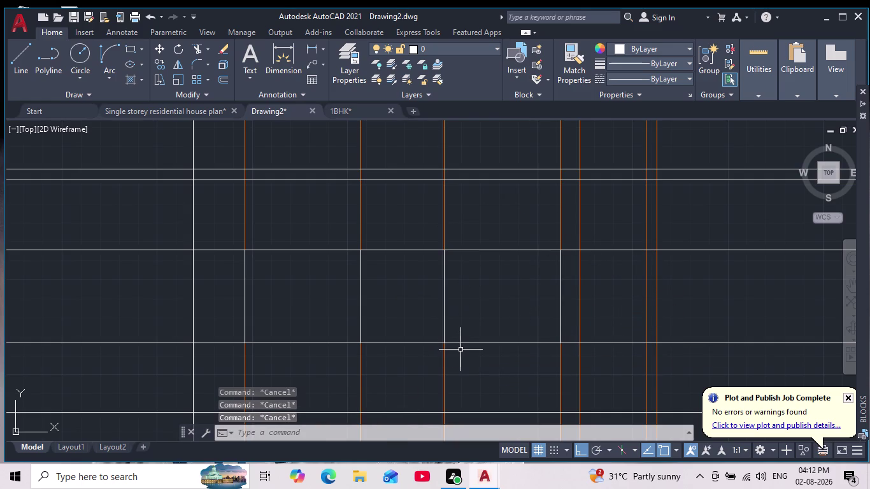
Draw one more opening outline in the elevation, then pan over to the floor plan.
scroll(down, 3)
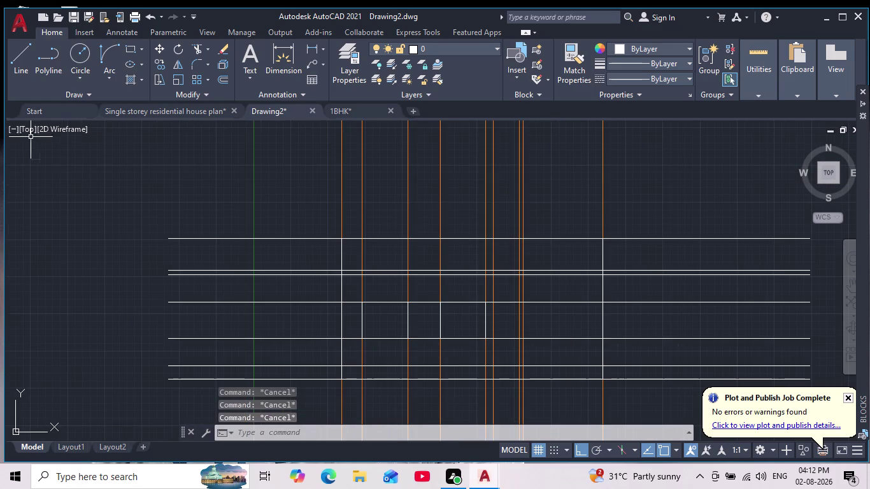
click(27, 67)
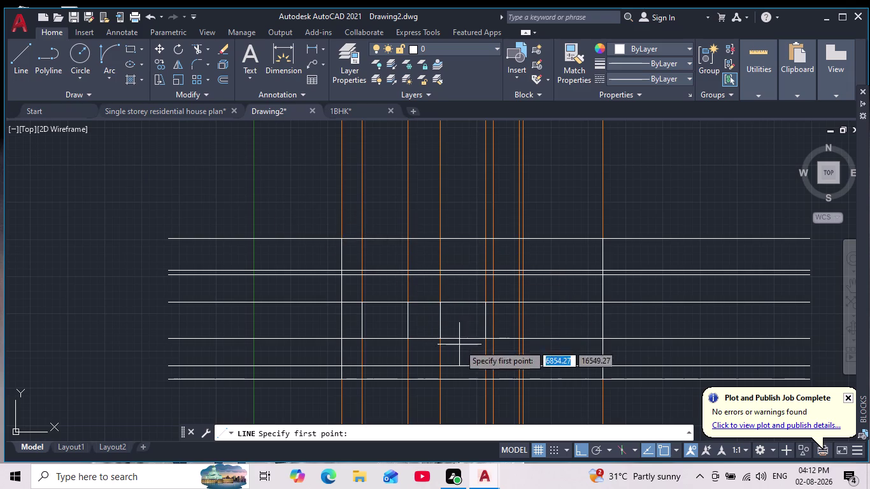
middle_drag(519, 370, 488, 305)
scroll(up, 3)
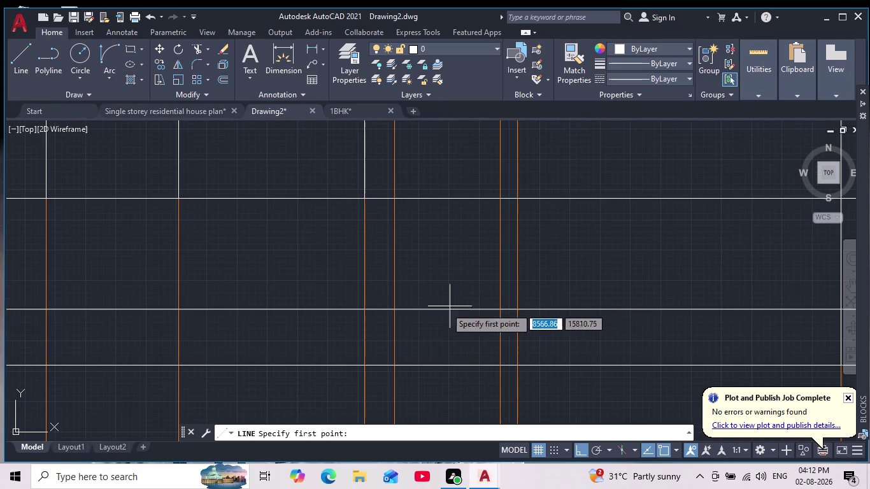
click(393, 309)
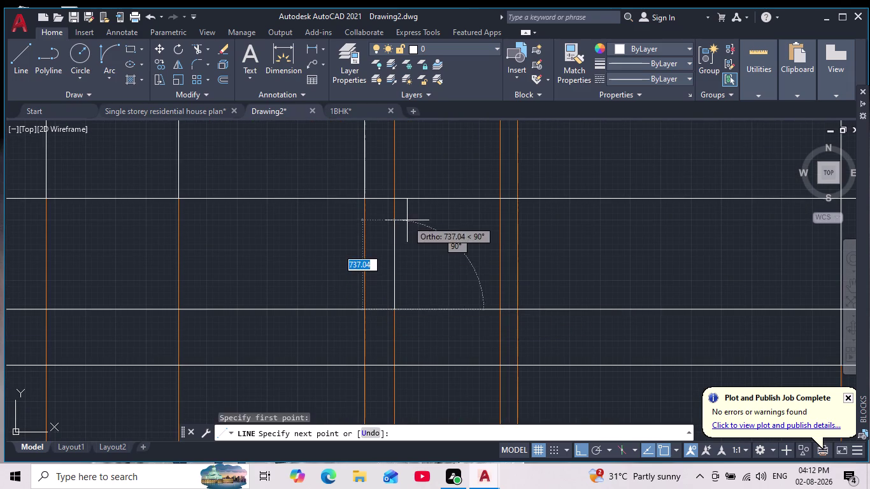
middle_drag(410, 235, 439, 356)
scroll(down, 3)
click(427, 240)
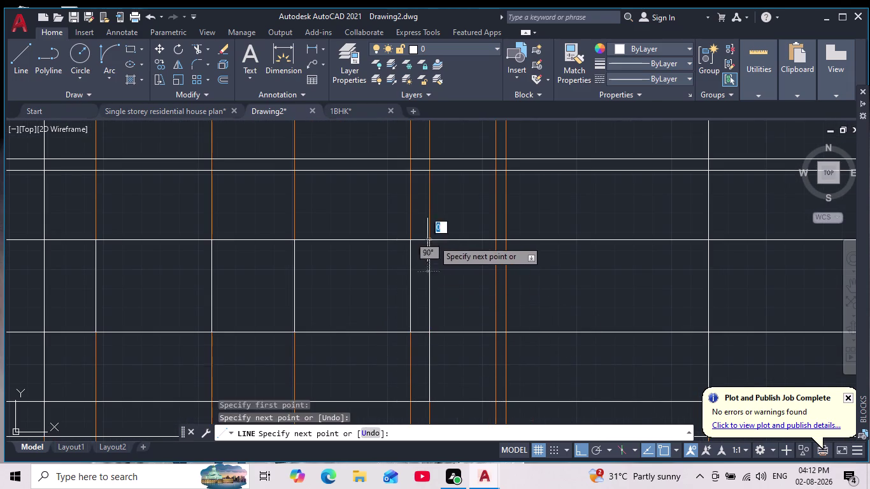
click(495, 241)
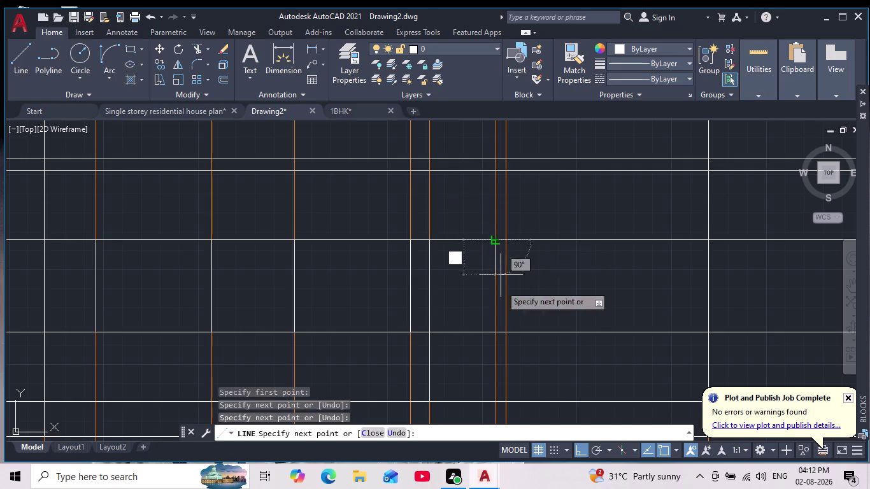
middle_drag(487, 332, 497, 256)
scroll(up, 3)
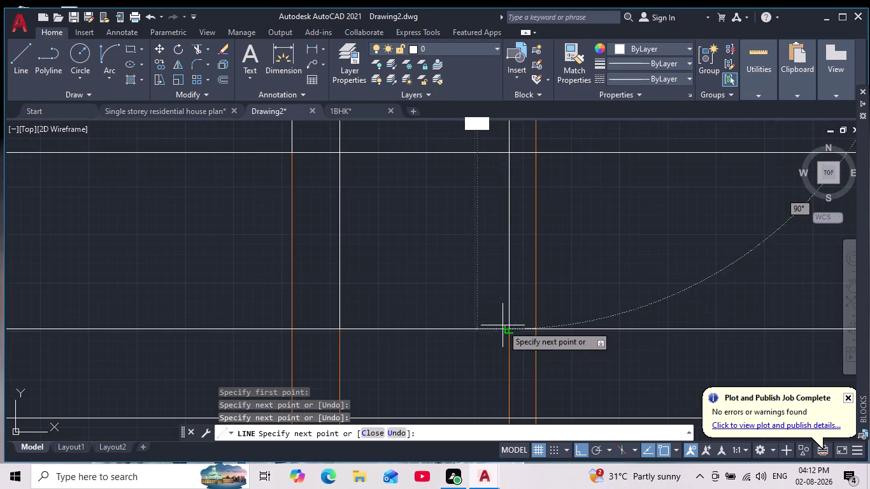
click(511, 328)
click(330, 331)
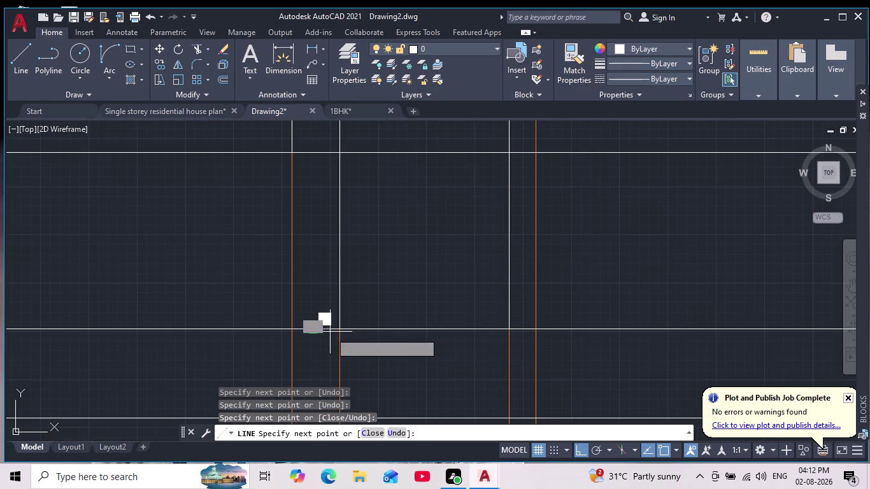
key(Escape)
scroll(down, 3)
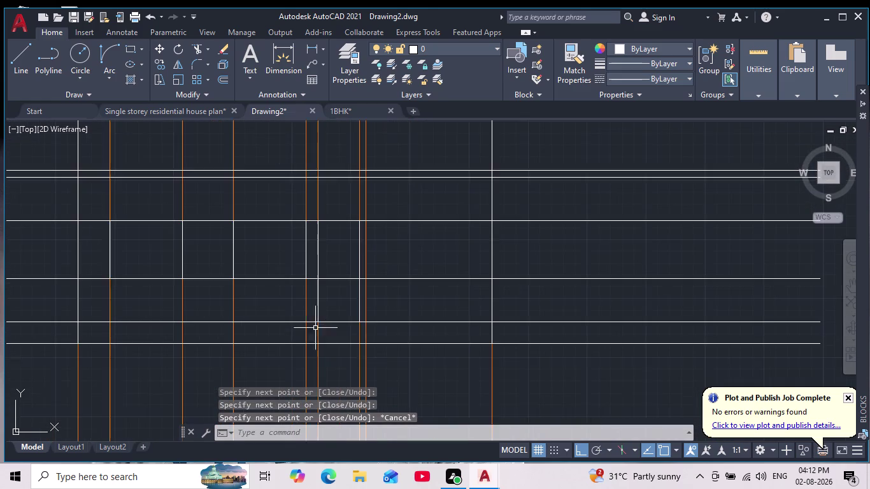
scroll(down, 3)
middle_drag(333, 359, 349, 356)
scroll(up, 3)
middle_drag(363, 331, 429, 221)
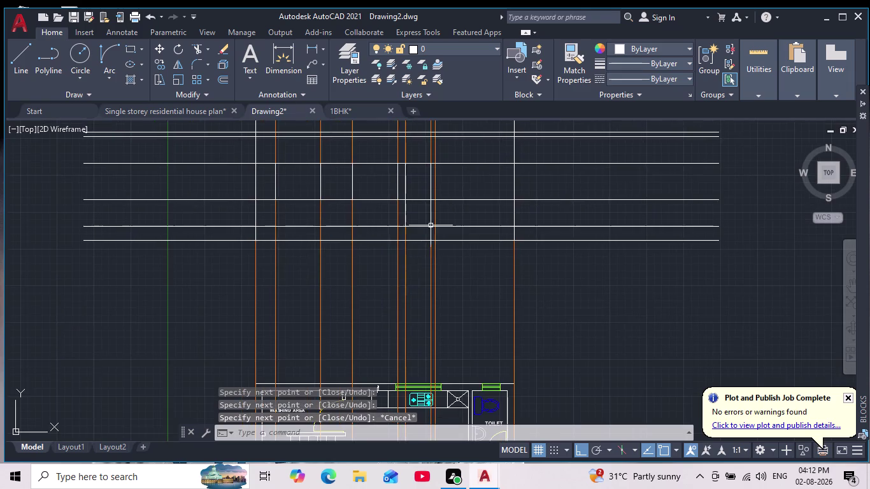
middle_drag(396, 278, 479, 103)
scroll(down, 3)
scroll(up, 3)
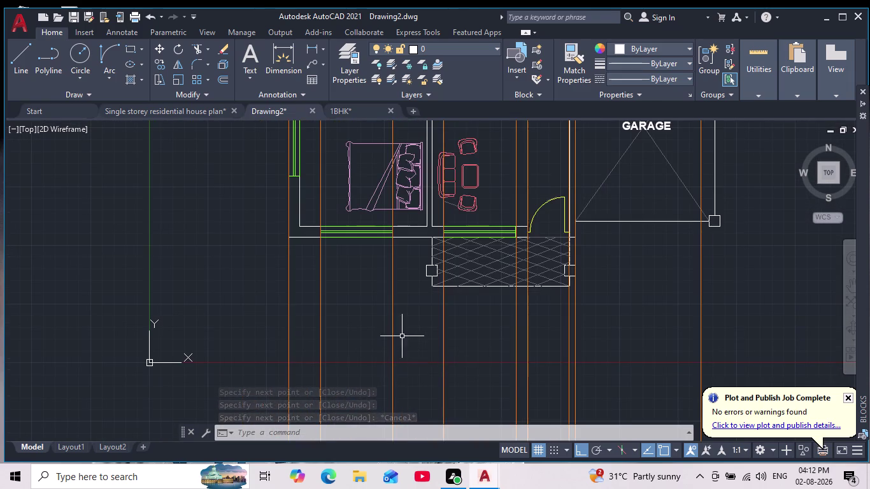
Window-select and delete stray orange construction lines, then select the remaining ones.
click(409, 330)
click(302, 361)
key(Delete)
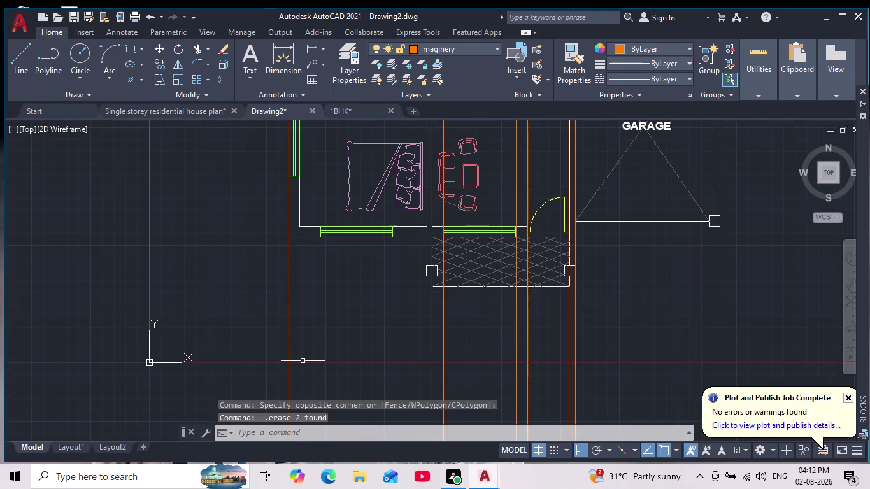
scroll(up, 3)
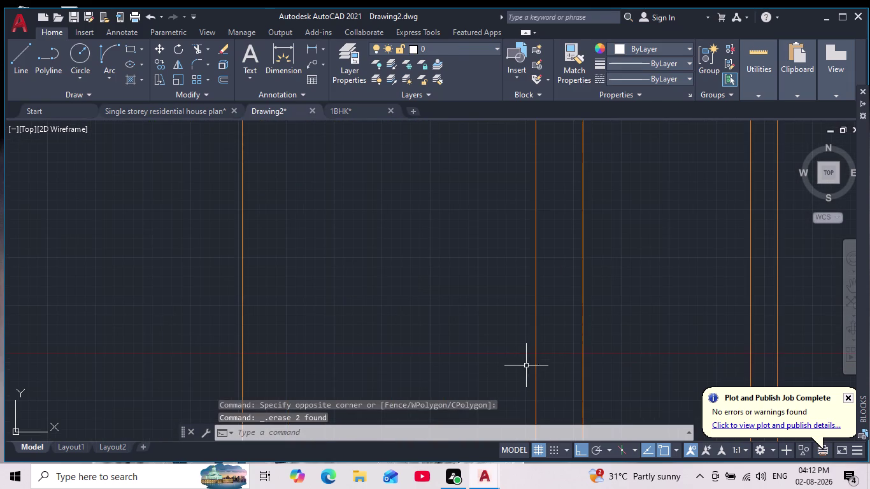
drag(545, 353, 531, 357)
click(214, 353)
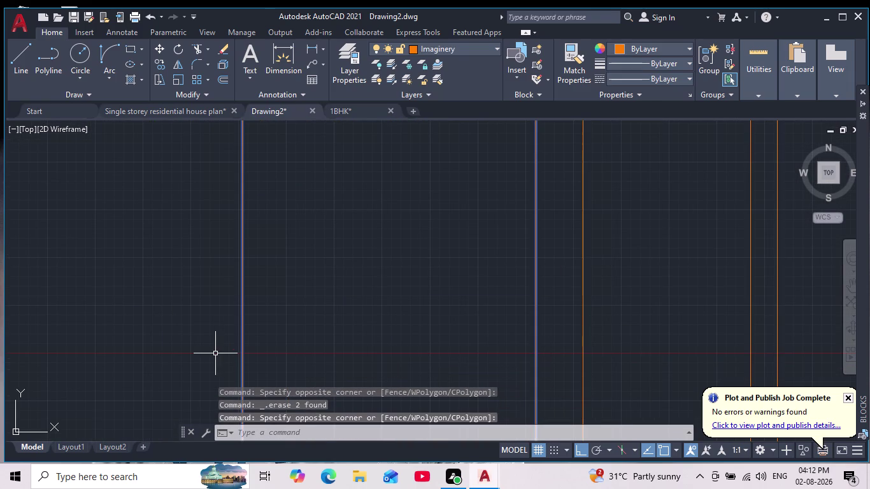
key(Delete)
scroll(down, 3)
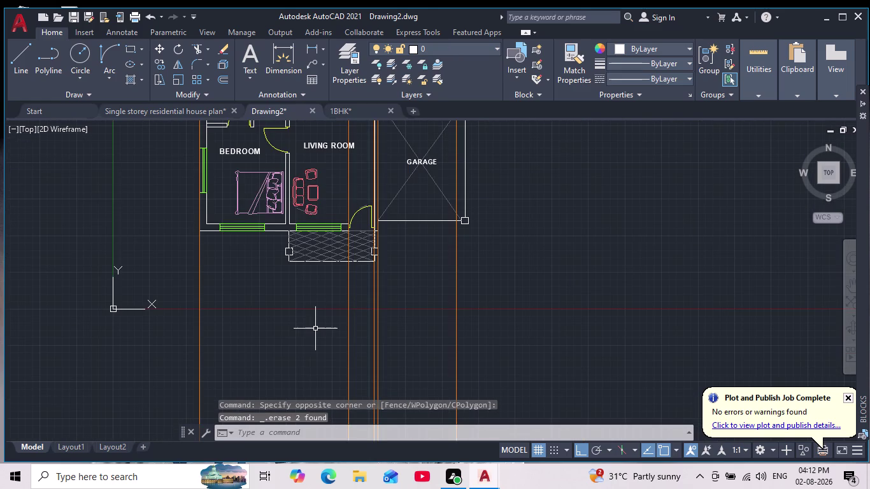
scroll(up, 3)
scroll(up, 3)
click(427, 318)
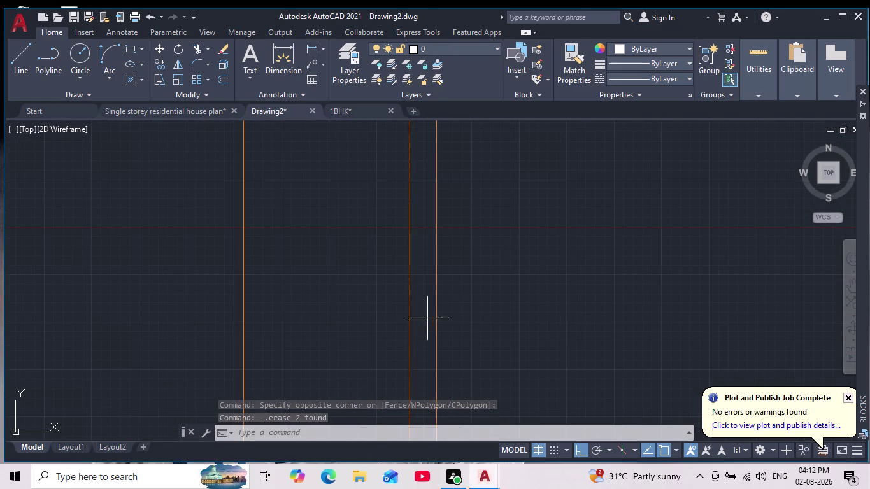
click(209, 355)
Delete the selected construction lines and bring the elevation's left wall into view.
key(Delete)
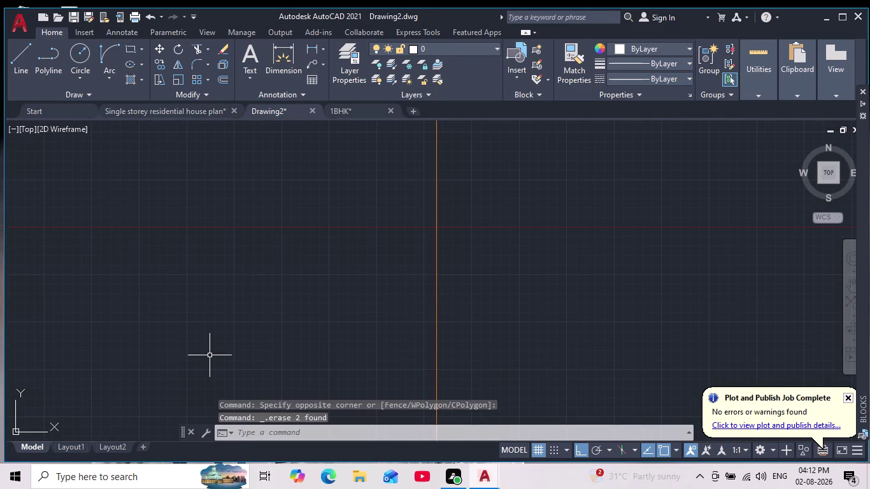
scroll(down, 3)
middle_drag(308, 335, 329, 390)
scroll(down, 3)
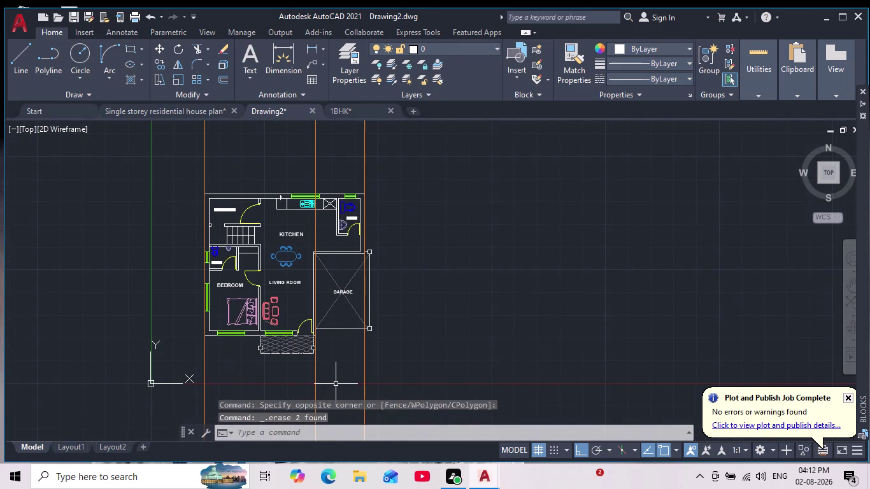
scroll(down, 3)
middle_drag(349, 420, 360, 487)
middle_drag(437, 263, 423, 388)
scroll(down, 3)
middle_drag(391, 262, 394, 272)
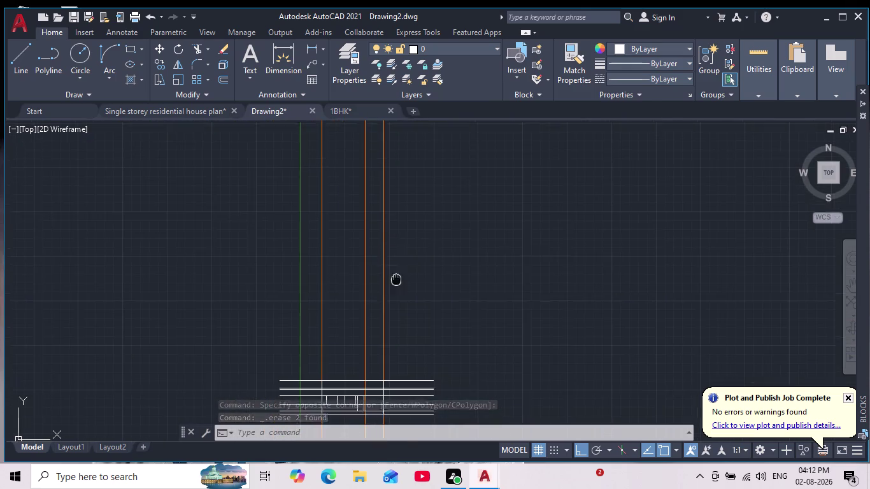
middle_drag(394, 272, 411, 348)
scroll(down, 3)
scroll(down, 3)
middle_drag(406, 289, 416, 371)
middle_drag(439, 346, 439, 294)
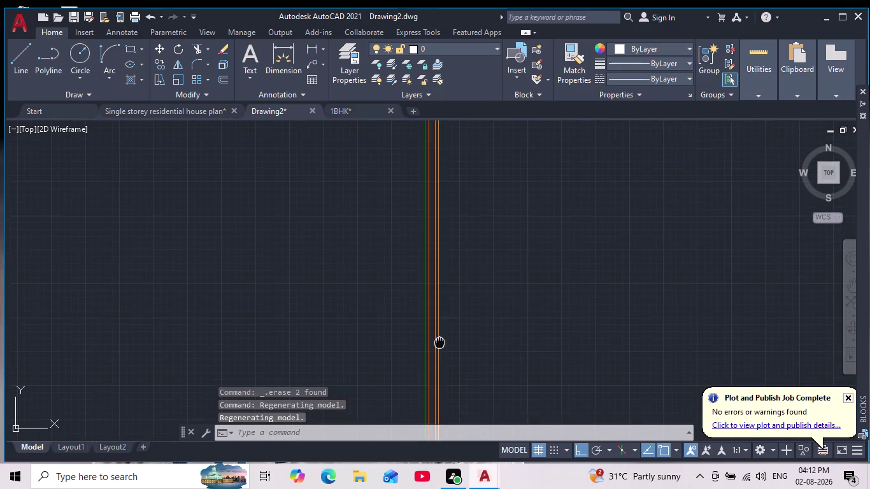
middle_drag(439, 295, 411, 151)
middle_drag(422, 369, 426, 211)
scroll(up, 3)
scroll(up, 3)
scroll(up, 3)
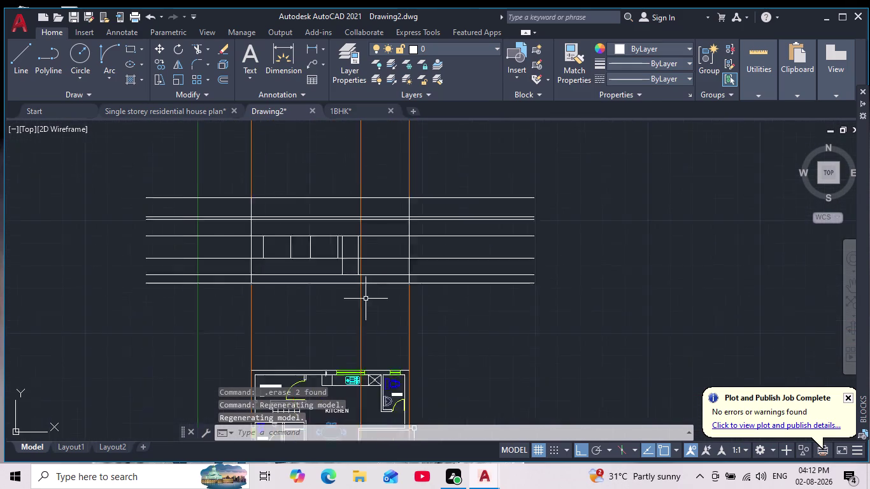
scroll(up, 3)
scroll(up, 3)
middle_drag(342, 284, 395, 450)
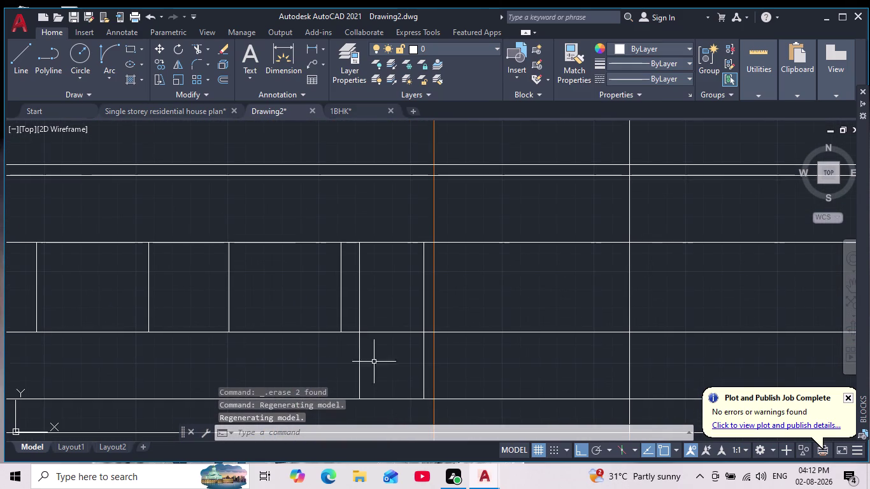
middle_drag(349, 360, 412, 354)
scroll(down, 3)
middle_drag(376, 344, 442, 326)
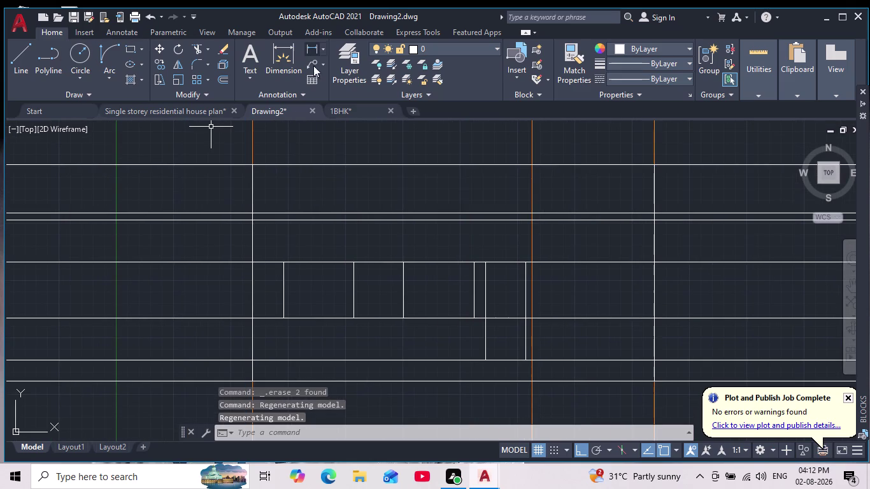
Trim line ends left of the wall, undo that trim, and select the two horizontal lines.
click(195, 48)
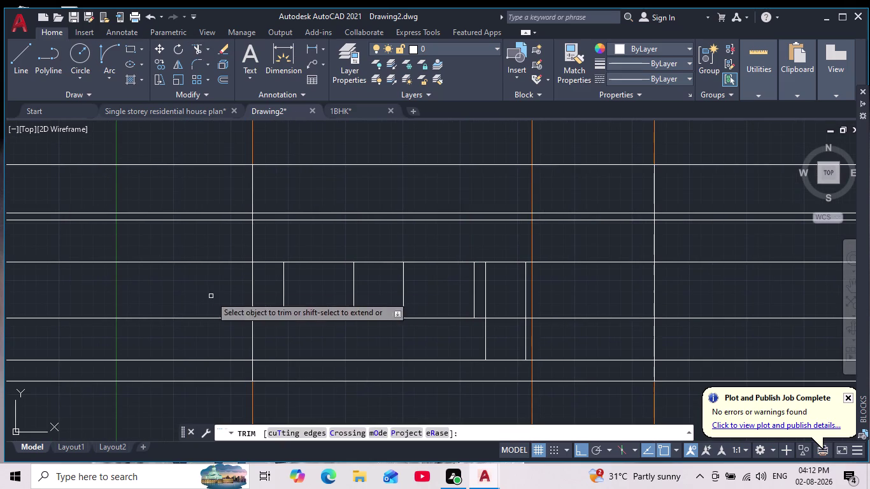
drag(207, 250, 205, 332)
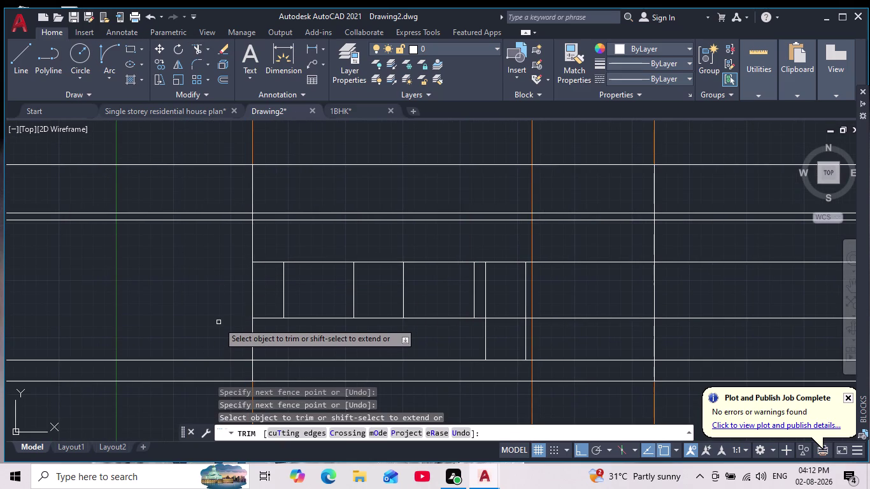
scroll(down, 3)
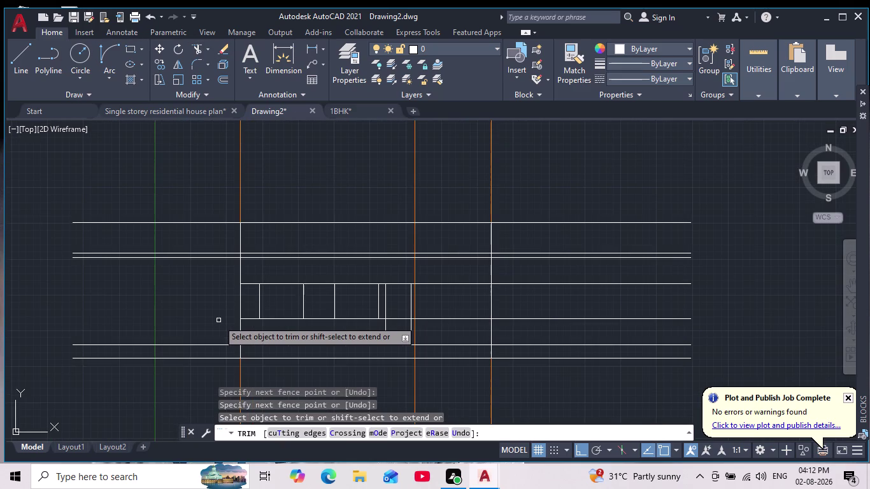
key(Escape)
key(grave)
key(Escape)
key(Escape)
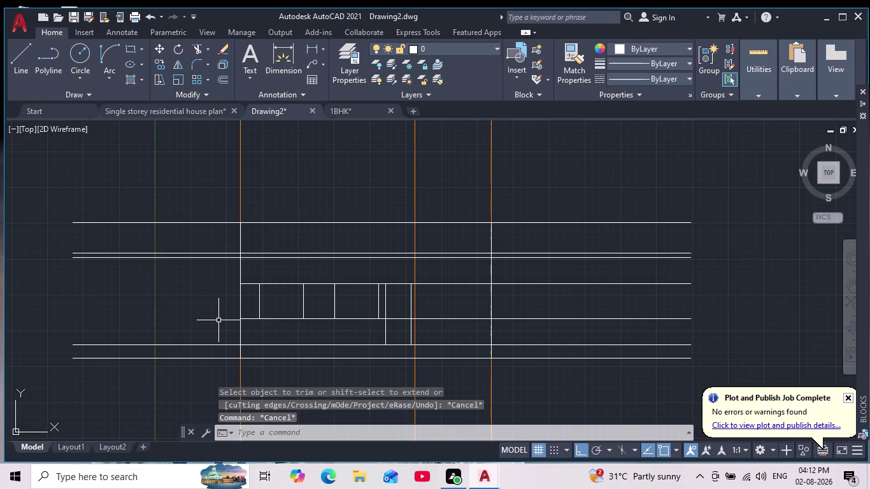
key(ctrl+z)
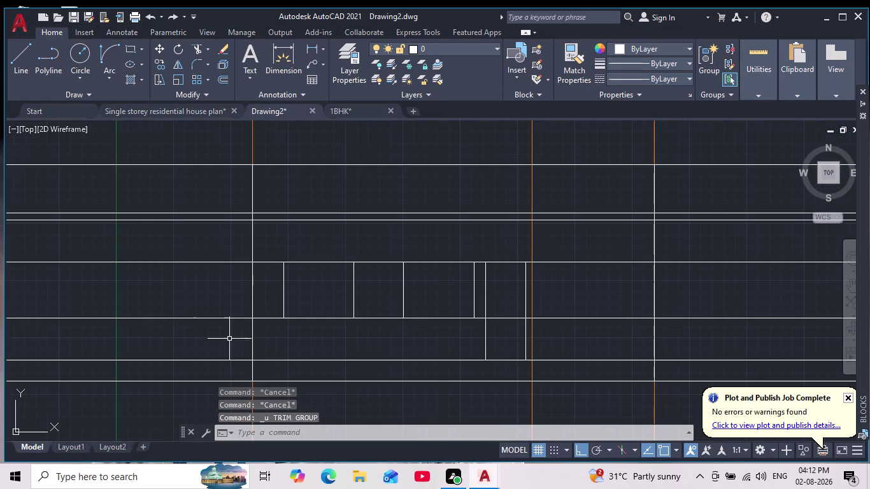
click(230, 341)
click(185, 251)
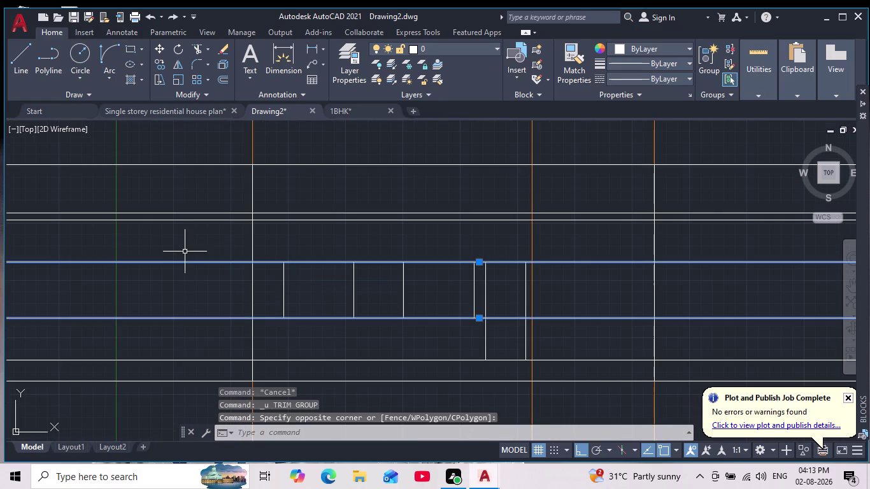
Erase the two selected lines from the front elevation.
key(Delete)
scroll(down, 3)
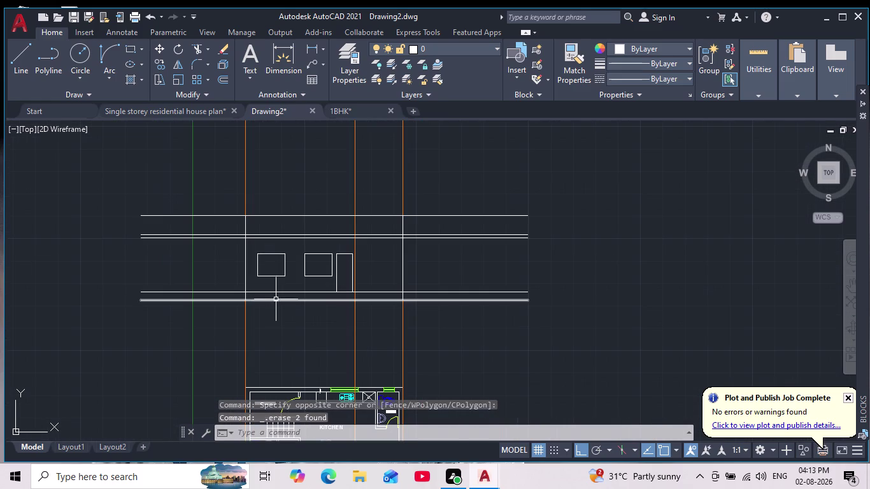
scroll(up, 3)
scroll(up, 3)
middle_drag(314, 350, 327, 410)
scroll(down, 3)
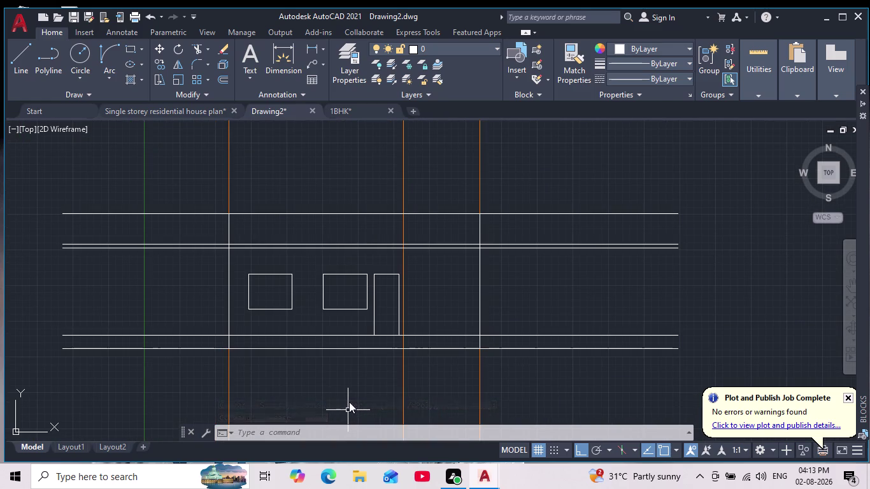
Draw a vertical line straight up from the door's bottom corner.
click(17, 54)
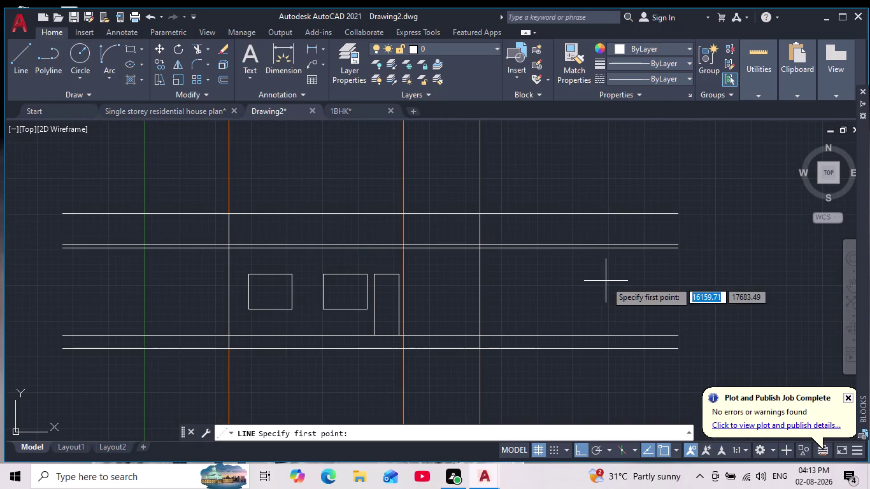
scroll(up, 3)
click(398, 250)
middle_drag(413, 364, 455, 257)
click(444, 366)
key(Escape)
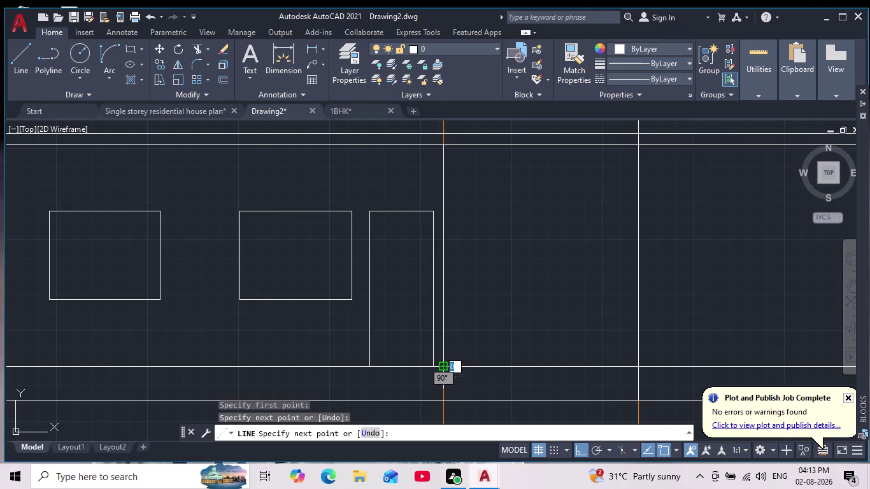
scroll(down, 3)
middle_drag(453, 383, 464, 289)
click(621, 361)
Erase the two lower construction lines beneath the elevation.
click(426, 383)
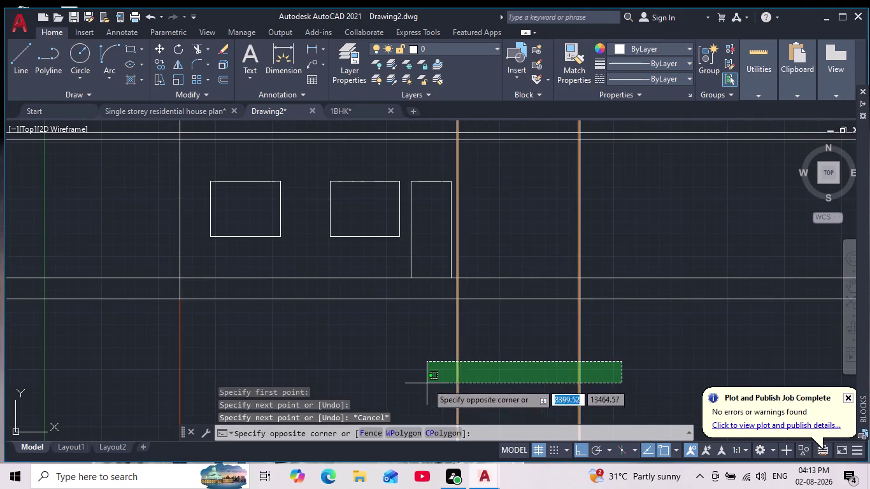
key(Delete)
scroll(down, 3)
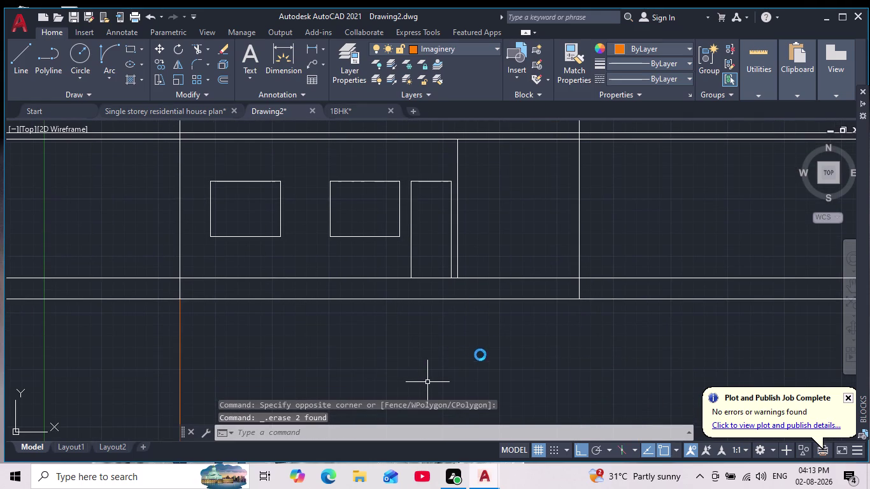
scroll(down, 3)
scroll(up, 3)
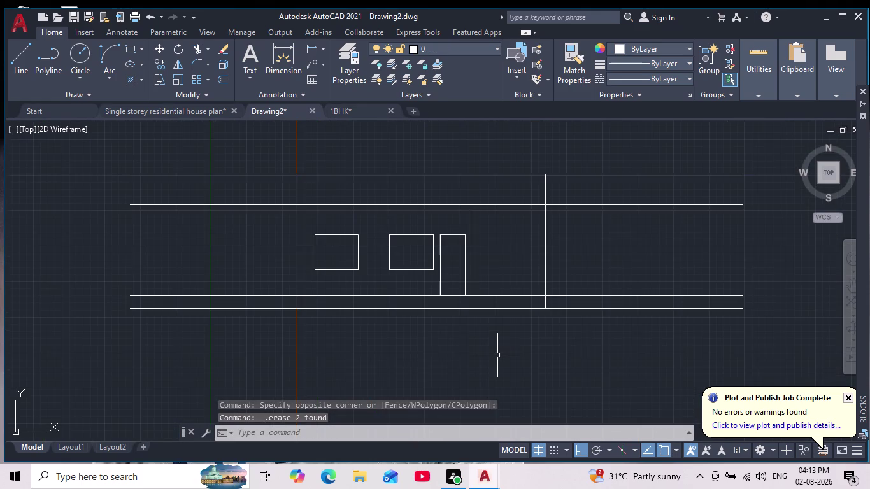
middle_drag(498, 357, 502, 405)
scroll(down, 3)
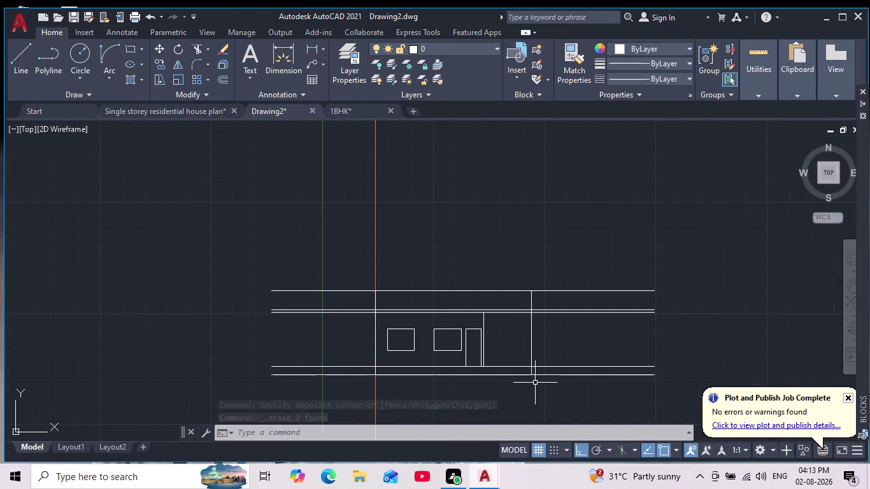
scroll(up, 3)
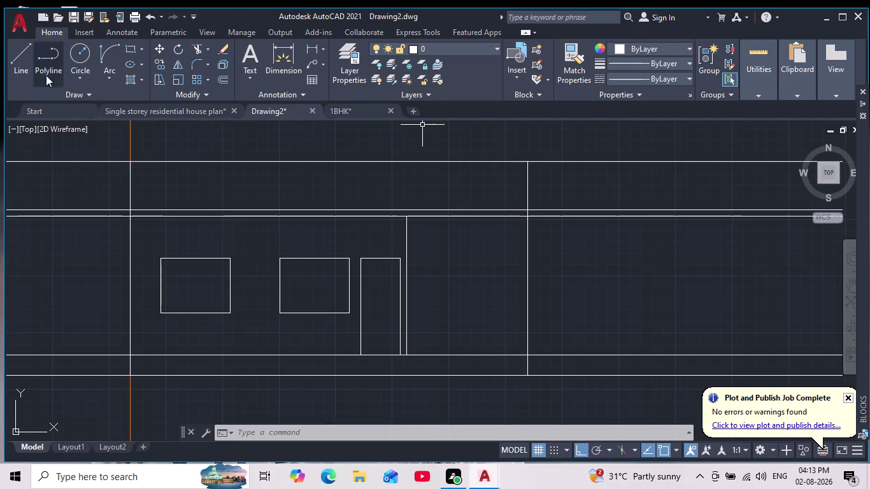
Start TRIM and fence across the line ends overhanging the elevation.
click(196, 48)
scroll(up, 3)
drag(537, 318, 417, 326)
scroll(down, 3)
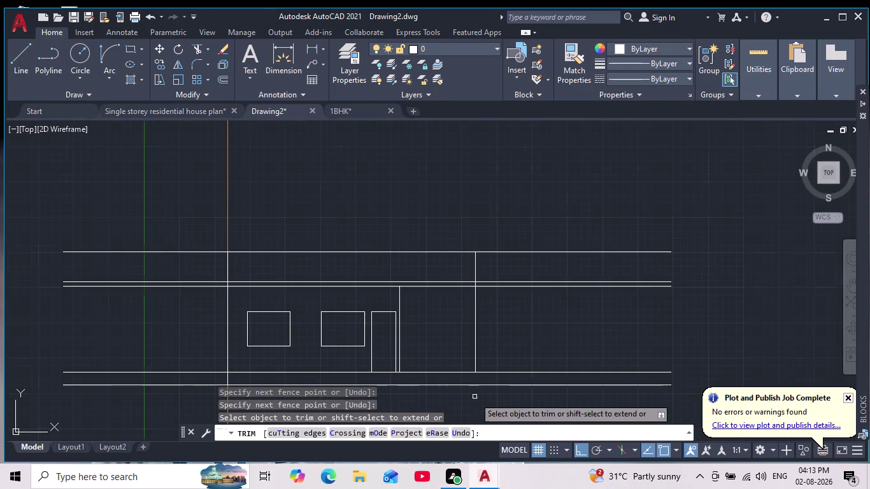
scroll(up, 3)
scroll(down, 3)
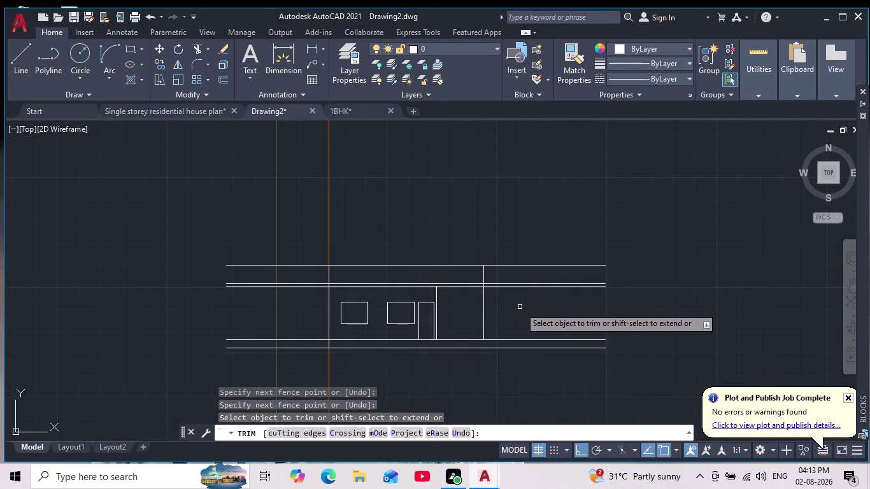
scroll(up, 3)
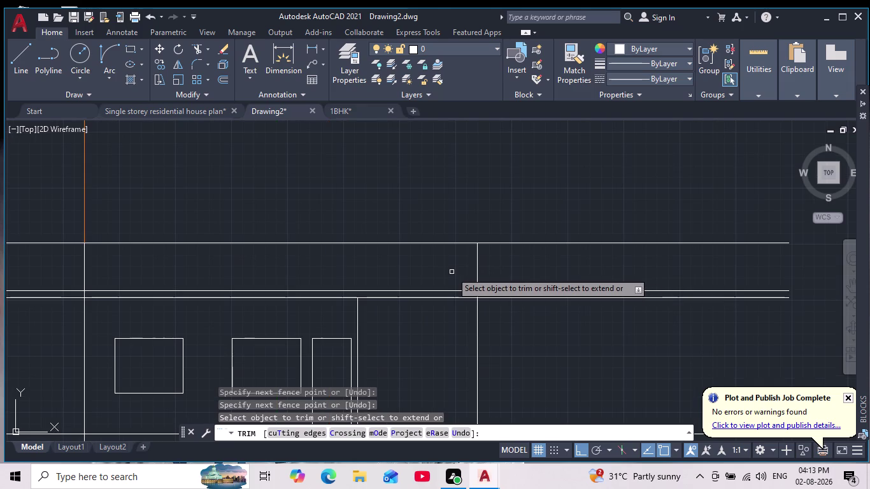
Fence-trim the small line ends at the roof, then cancel the trim.
drag(451, 272, 508, 256)
scroll(down, 3)
scroll(up, 3)
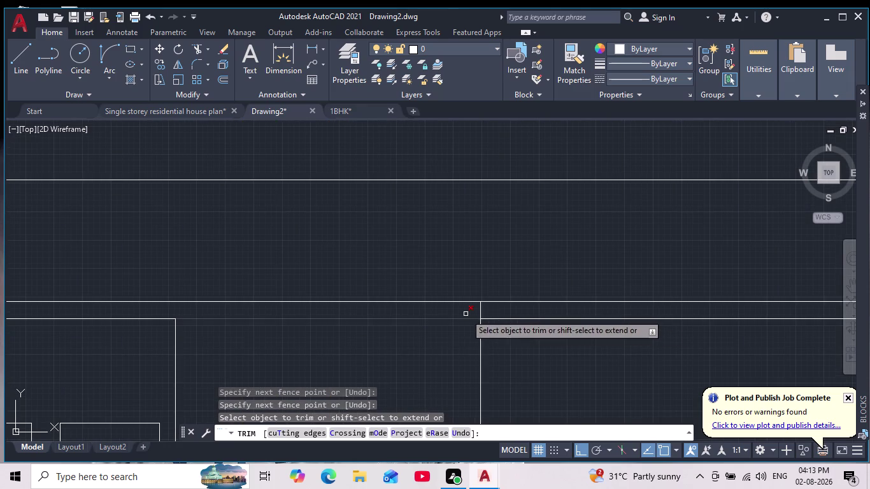
drag(465, 314, 489, 306)
key(Escape)
key(Escape)
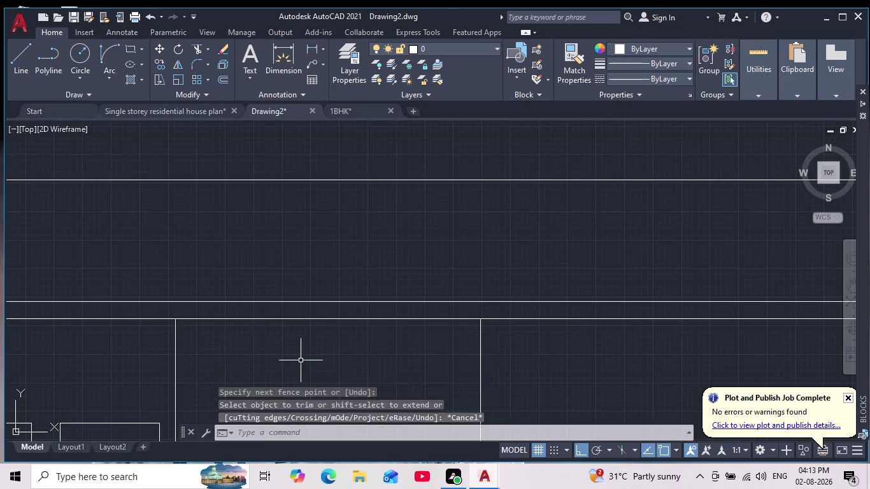
scroll(down, 3)
middle_drag(330, 375, 359, 317)
scroll(down, 3)
scroll(up, 3)
middle_drag(328, 342, 368, 362)
scroll(down, 3)
middle_drag(300, 343, 334, 233)
scroll(up, 3)
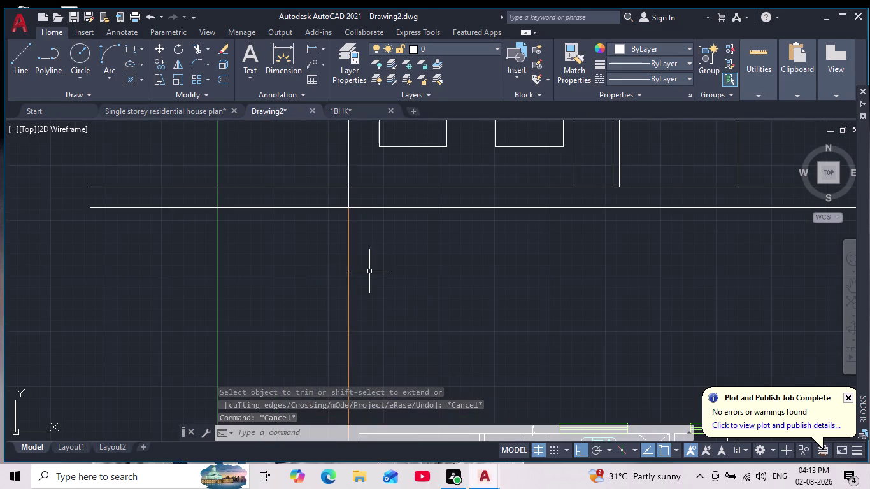
Delete the stray orange guide line below the elevation.
drag(373, 271, 346, 282)
click(312, 295)
key(Delete)
scroll(down, 3)
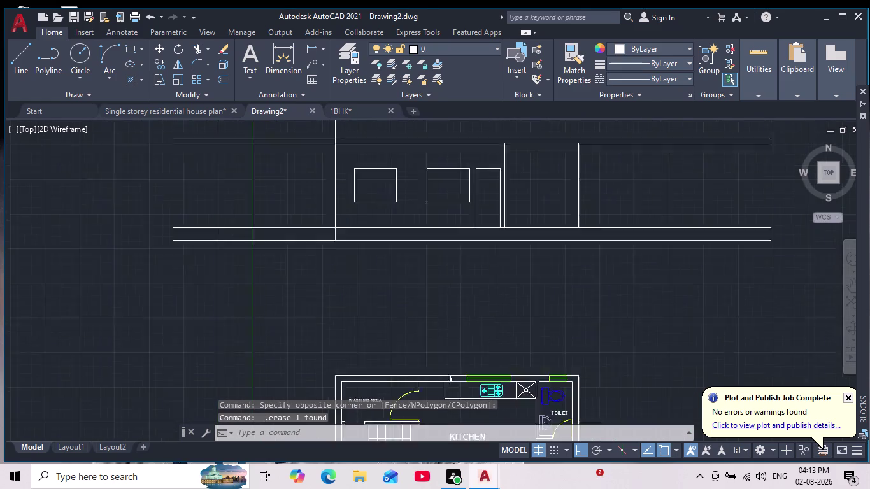
scroll(down, 3)
scroll(up, 3)
scroll(down, 3)
scroll(down, 3)
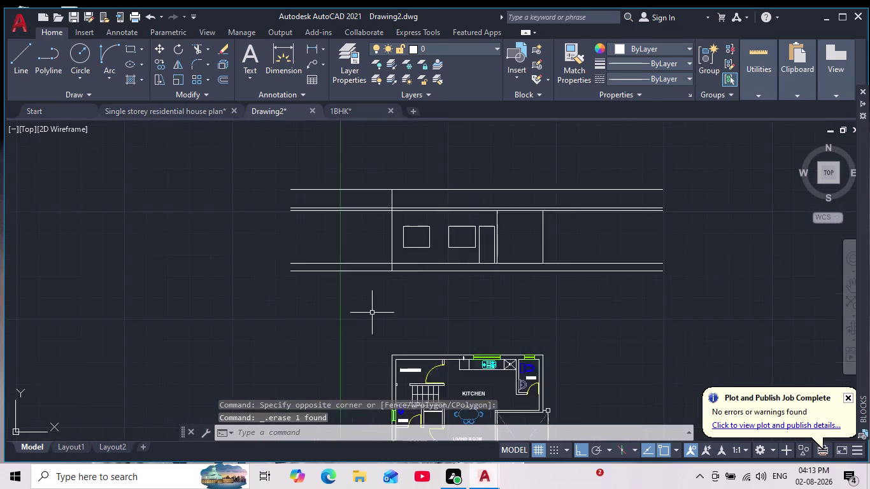
middle_drag(384, 311, 378, 336)
scroll(up, 3)
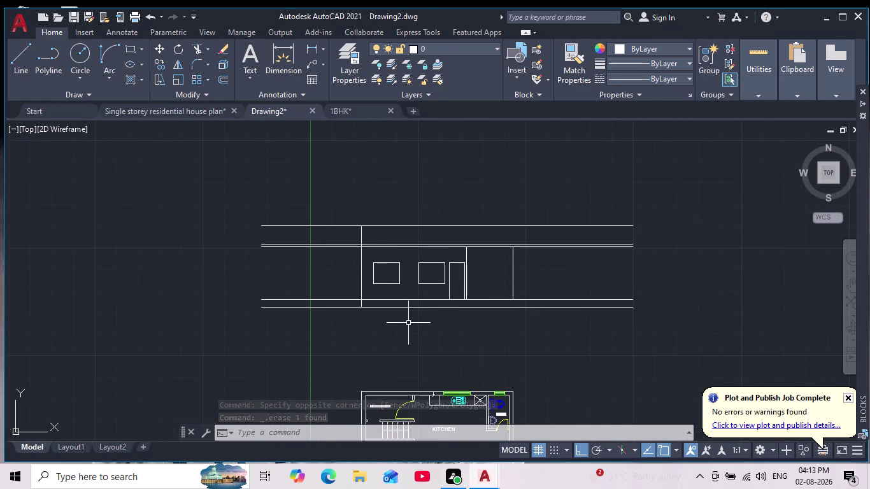
middle_drag(421, 325, 417, 353)
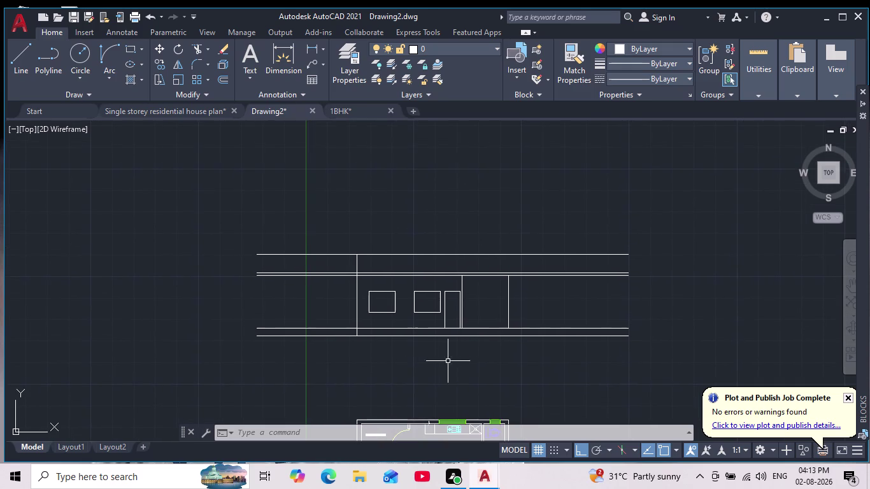
scroll(up, 3)
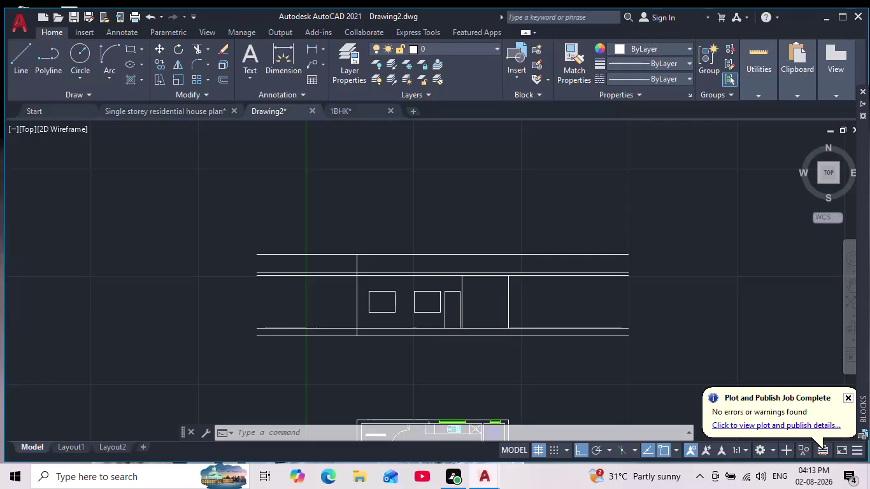
Draw a vertical line from the roof line intersection up to the top roof line.
click(17, 63)
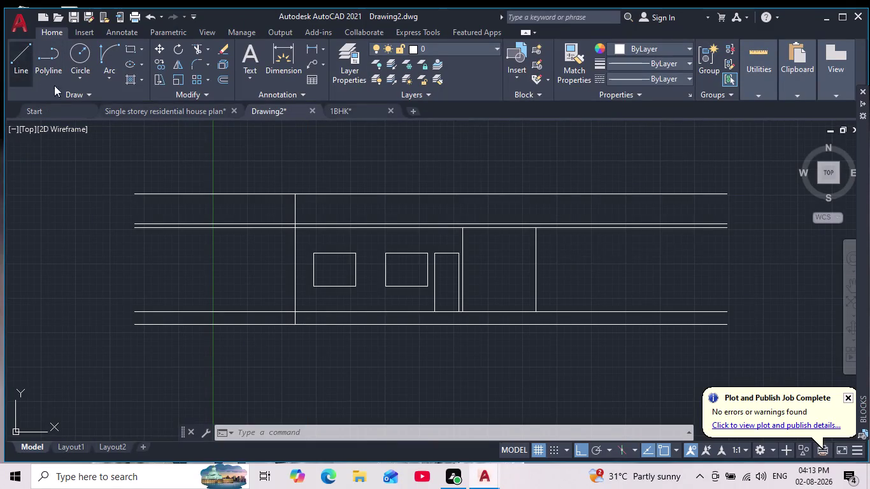
scroll(up, 3)
middle_drag(476, 225, 506, 315)
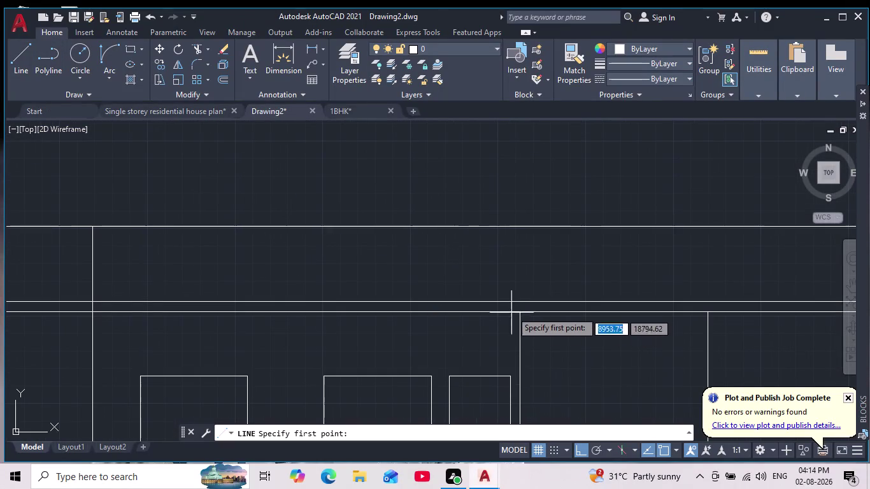
click(521, 311)
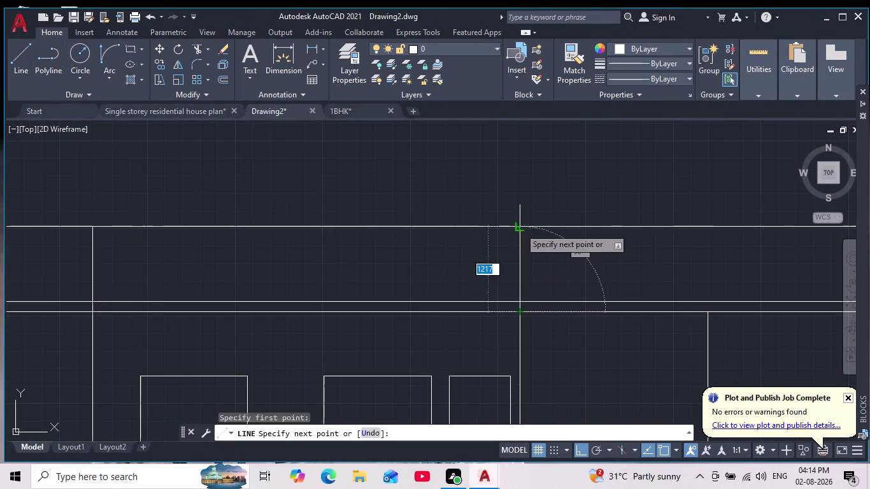
click(519, 228)
key(Escape)
scroll(down, 3)
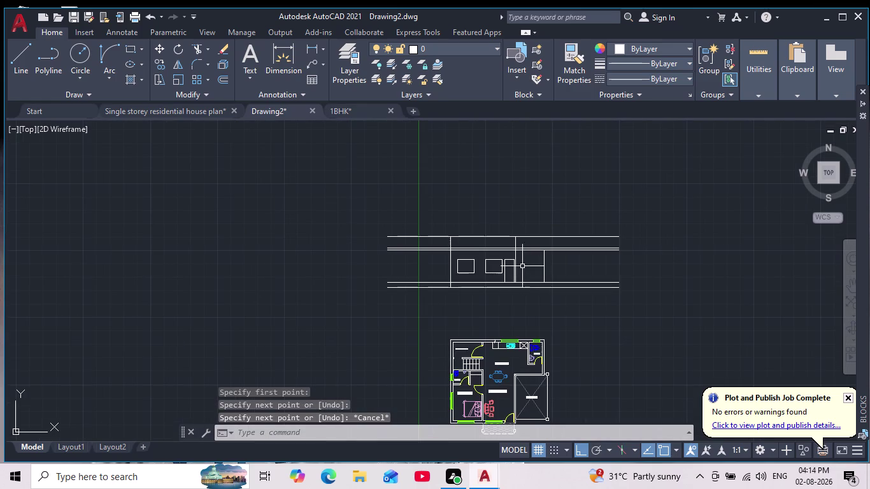
scroll(up, 3)
middle_drag(522, 264, 517, 296)
scroll(down, 3)
scroll(up, 3)
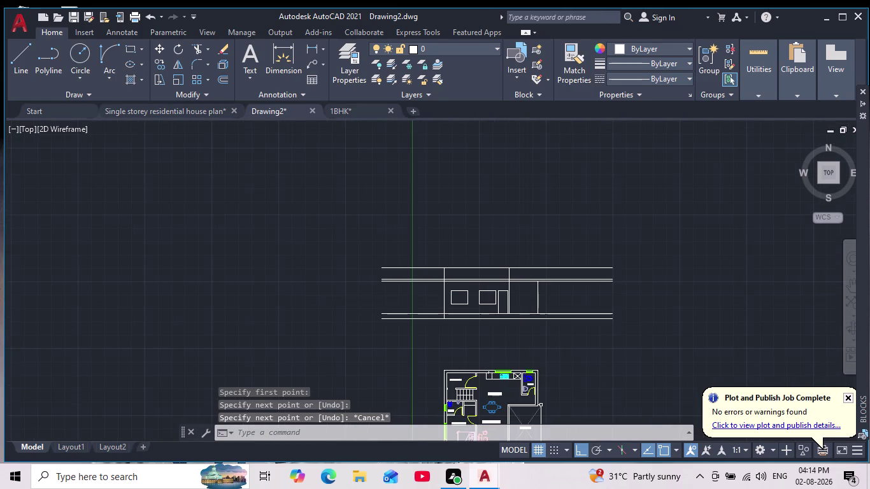